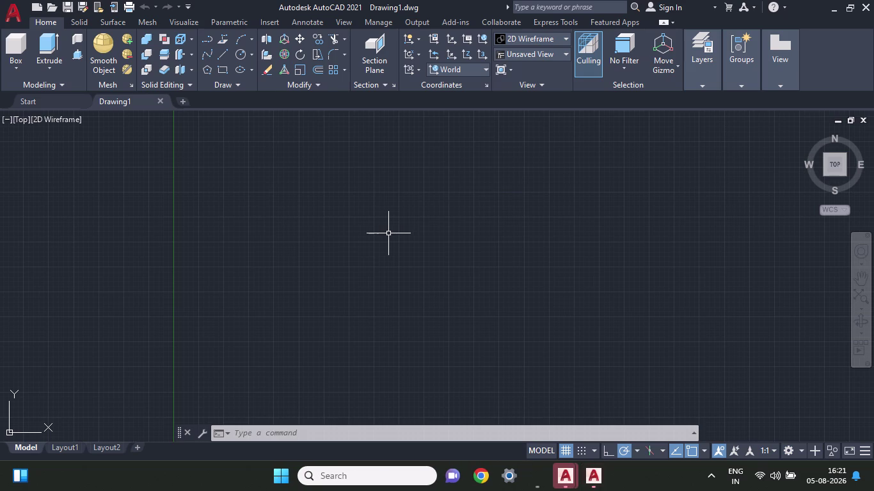
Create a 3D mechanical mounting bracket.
Draw a rectangle with length 180 and width 85 using the Dimensions option.
click(221, 69)
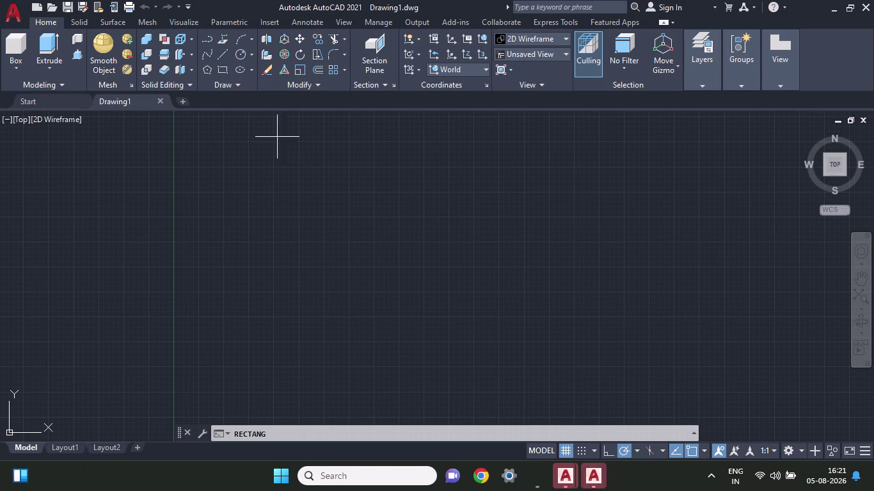
click(370, 204)
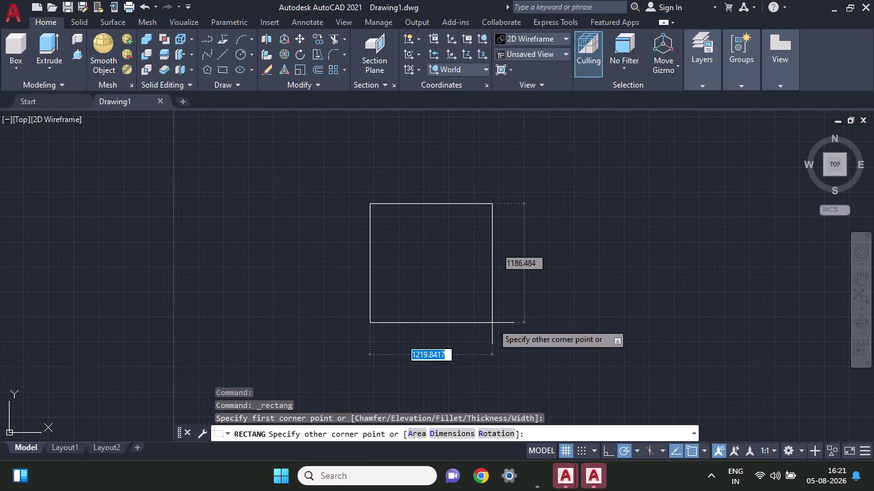
click(452, 439)
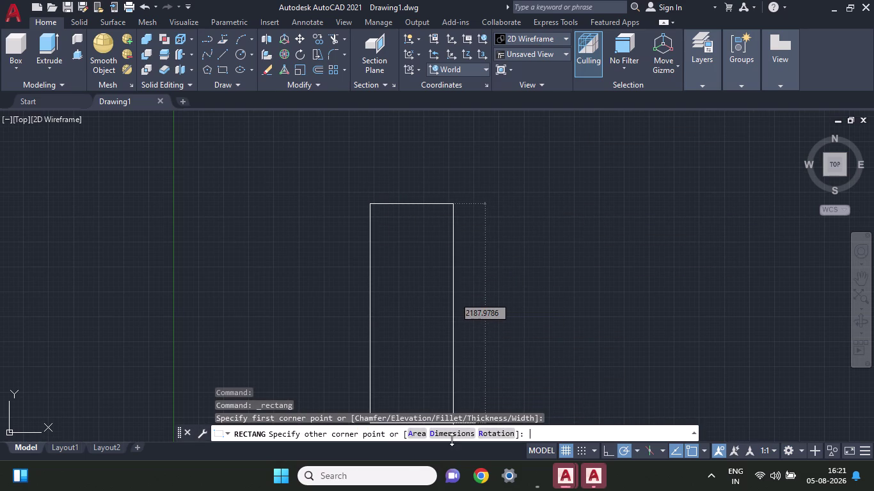
click(452, 436)
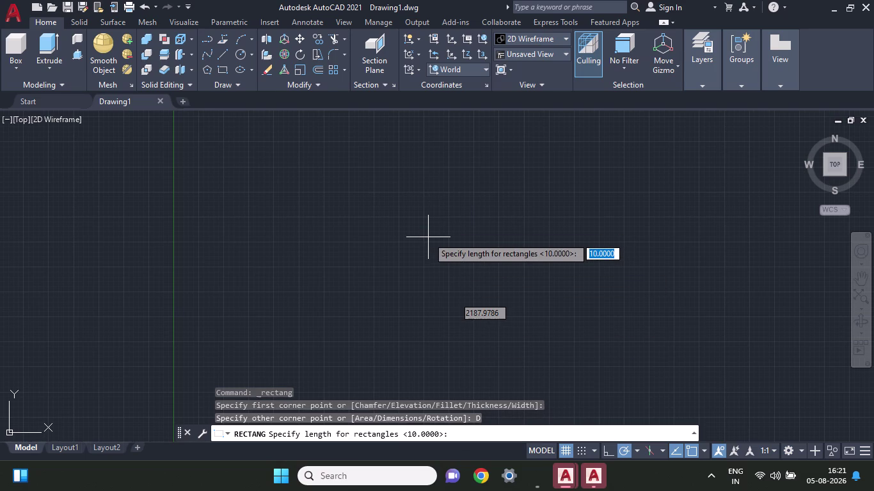
text(1)
text(80)
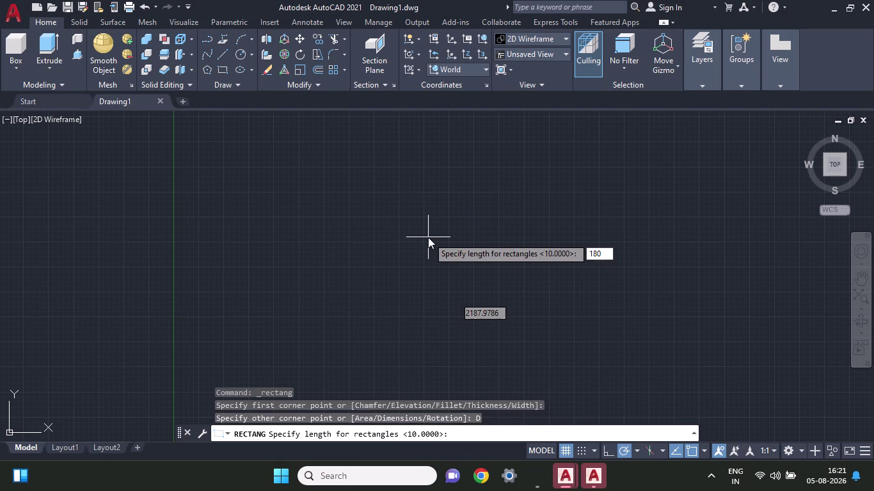
key(Return)
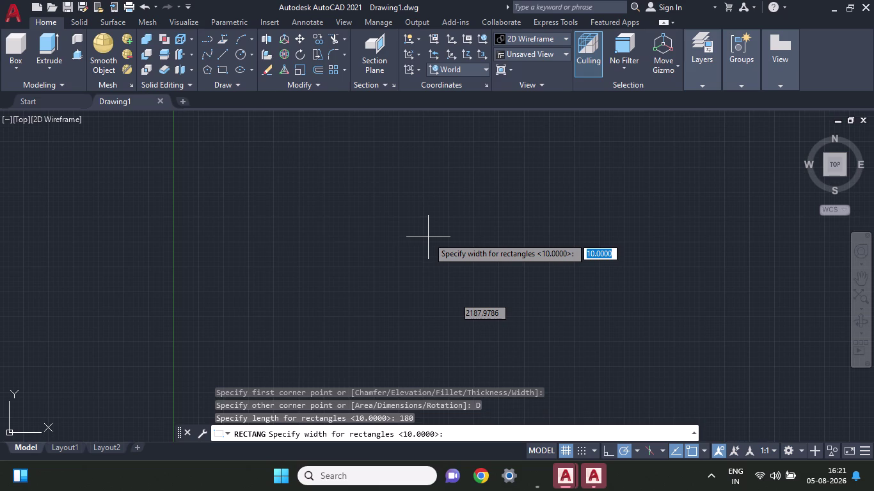
text(85)
key(Return)
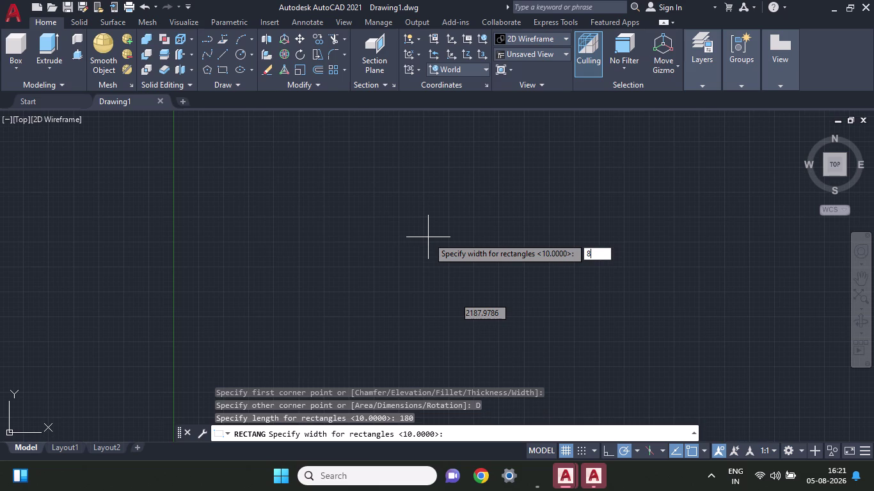
click(309, 304)
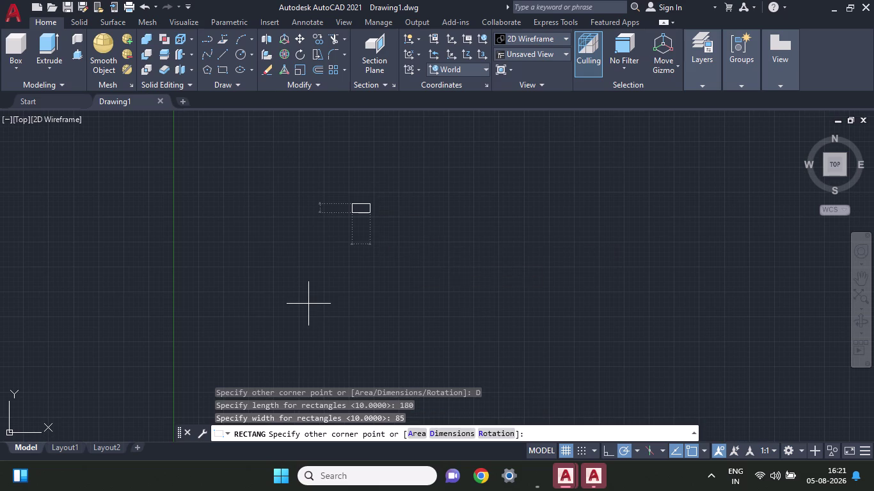
click(449, 229)
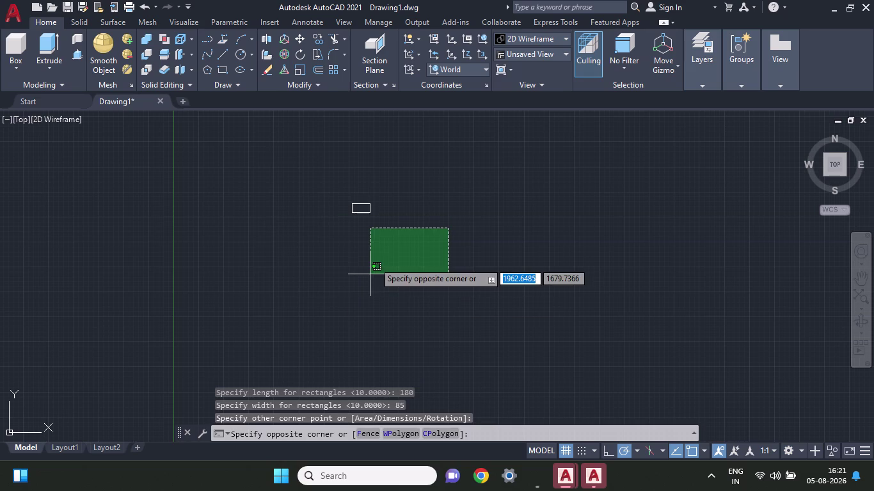
Window-select the 180 by 85 rectangle and erase it.
click(416, 253)
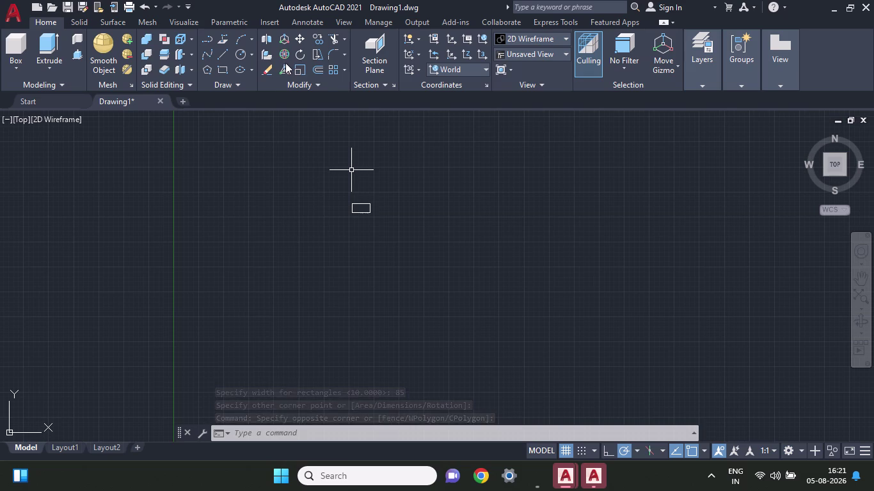
click(790, 446)
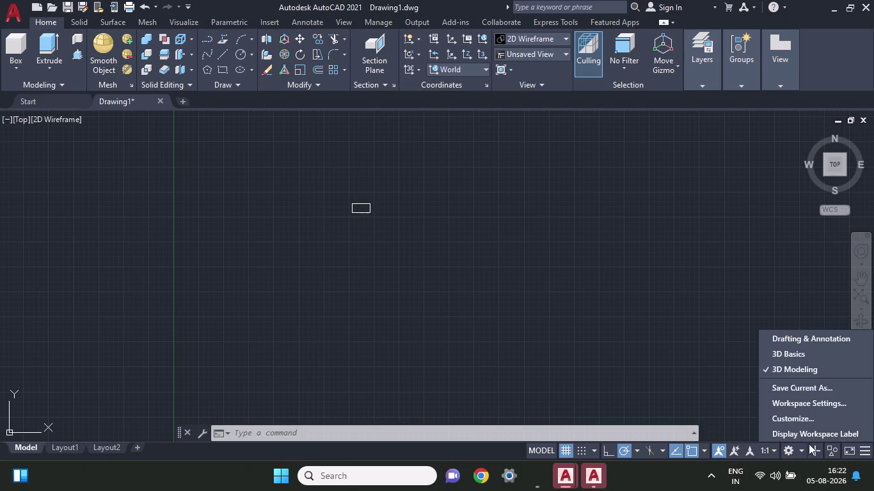
click(381, 165)
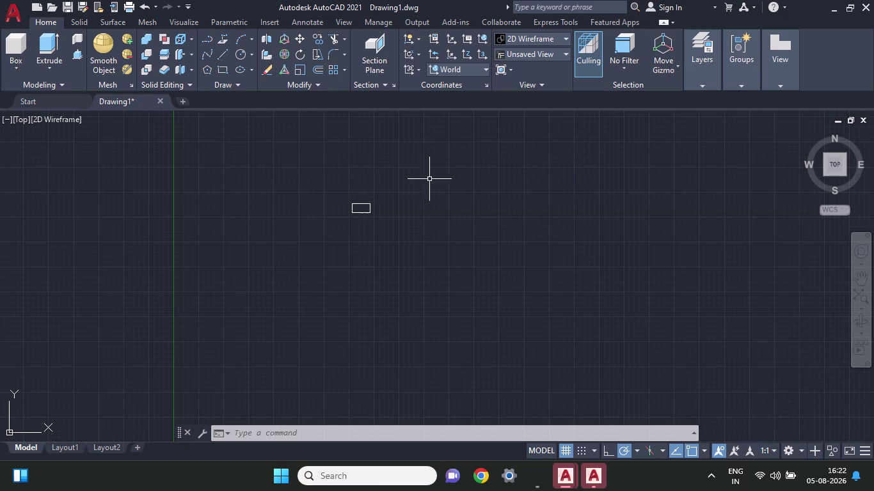
drag(350, 188, 527, 254)
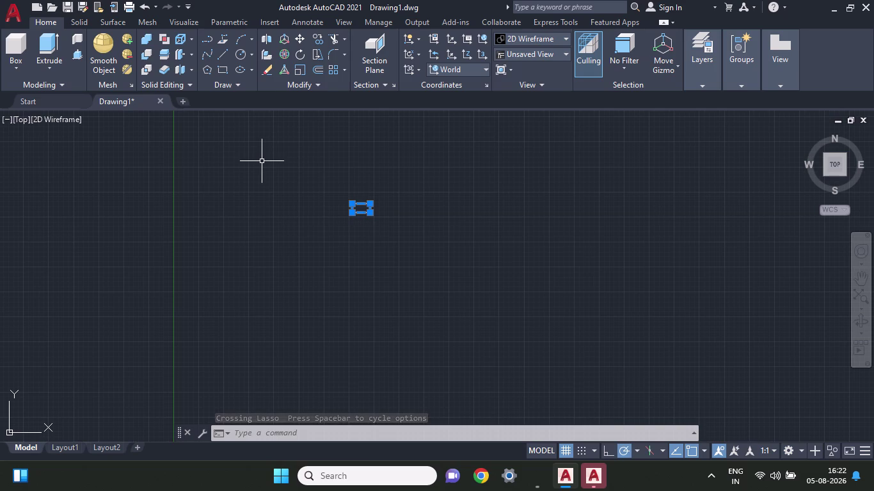
key(Delete)
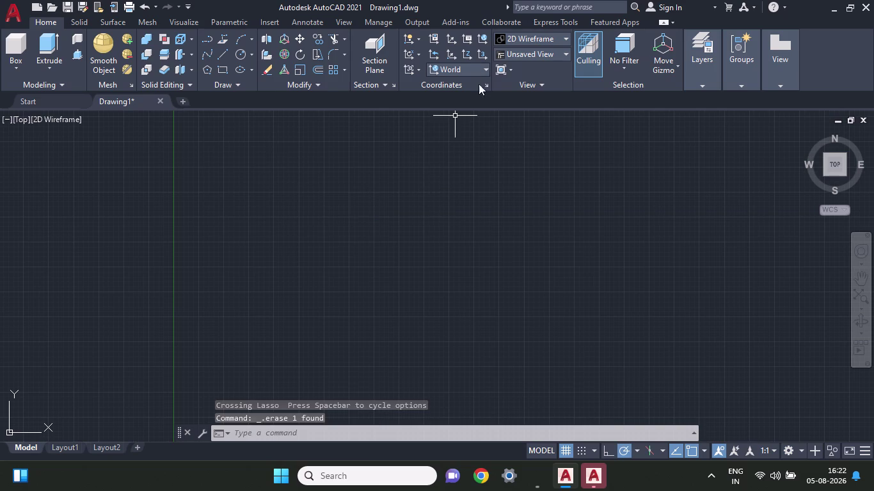
click(537, 53)
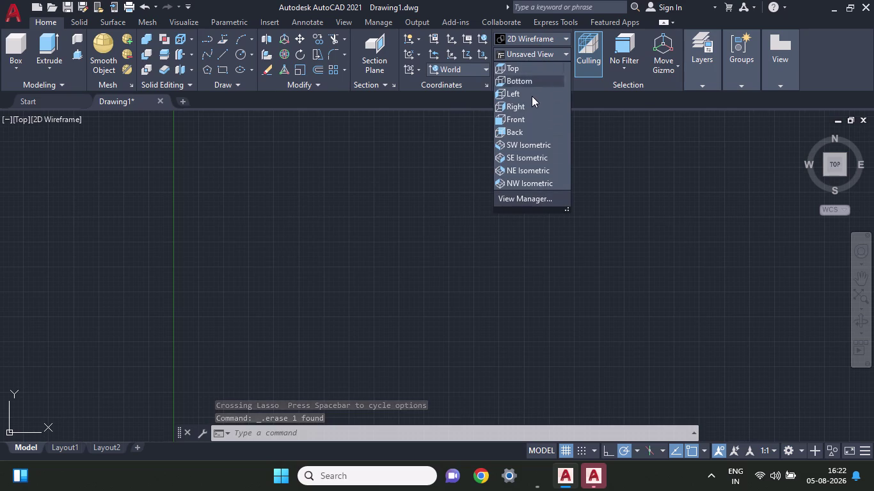
Set the Top view, then draw a rectangle with length 85 and width 180.
click(525, 72)
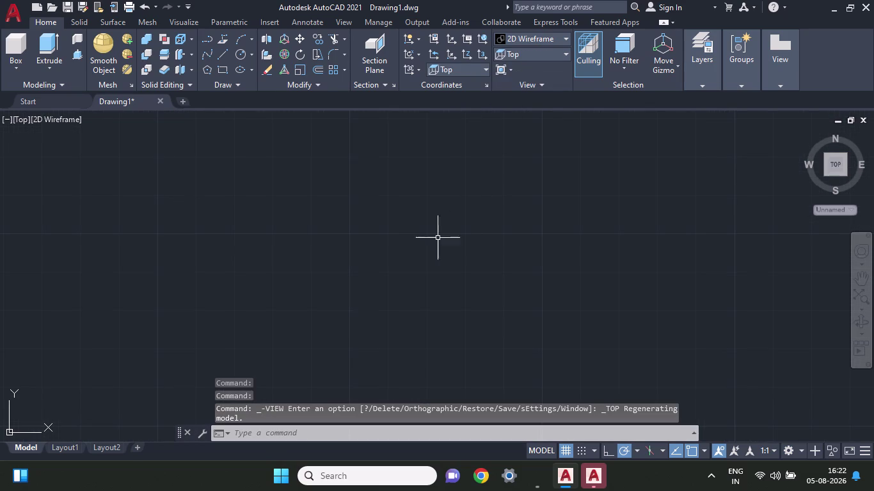
click(219, 69)
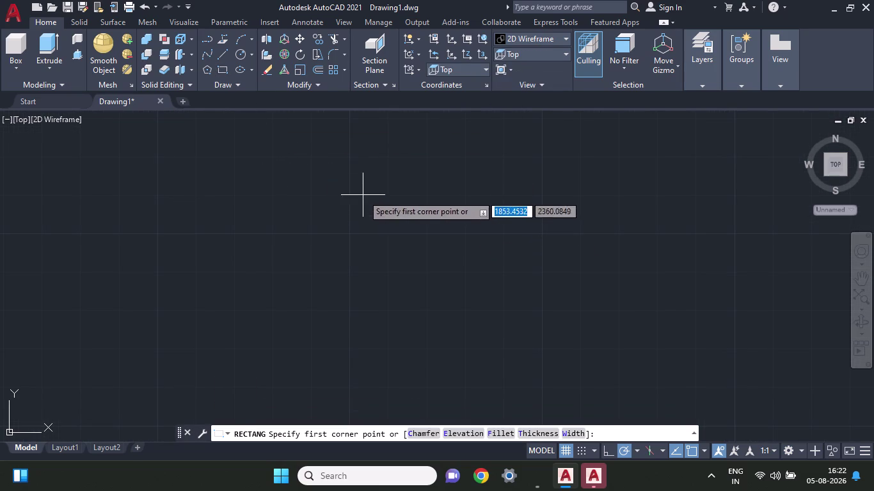
click(365, 192)
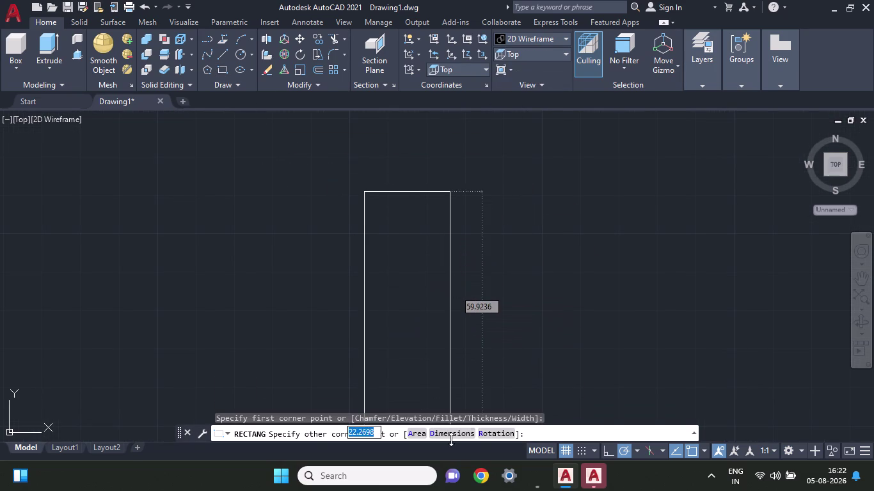
click(451, 436)
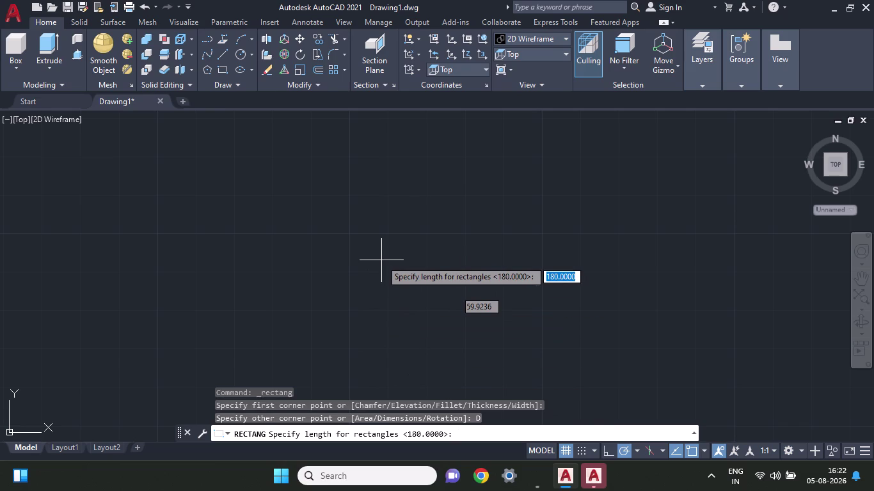
text(85)
key(Return)
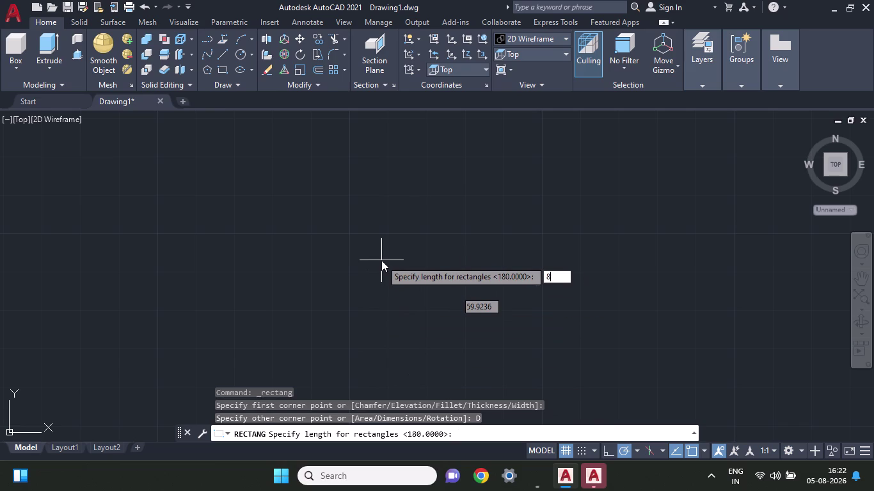
text(18)
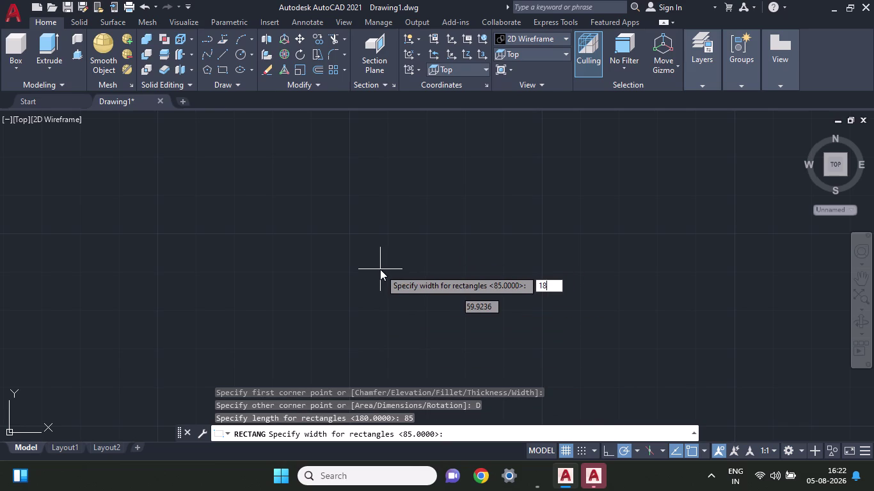
text(0)
key(Return)
click(449, 277)
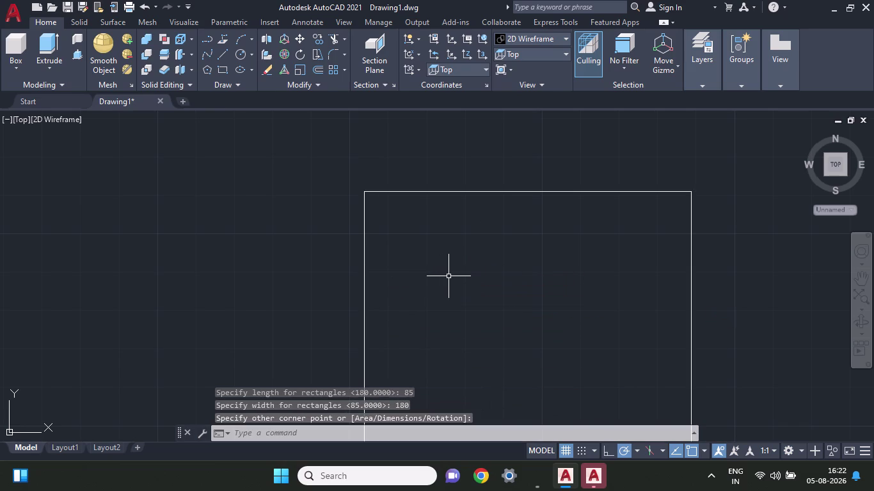
scroll(up, 3)
click(448, 276)
scroll(down, 3)
scroll(down, 3)
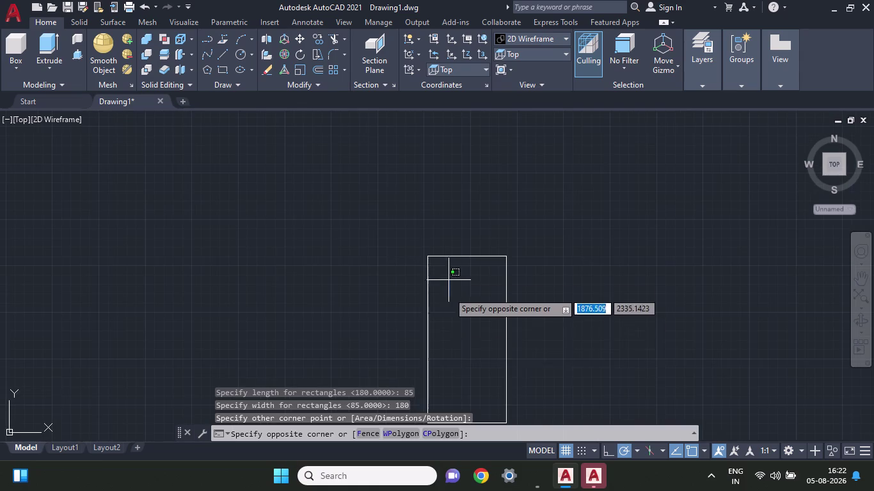
scroll(down, 3)
scroll(up, 3)
scroll(down, 3)
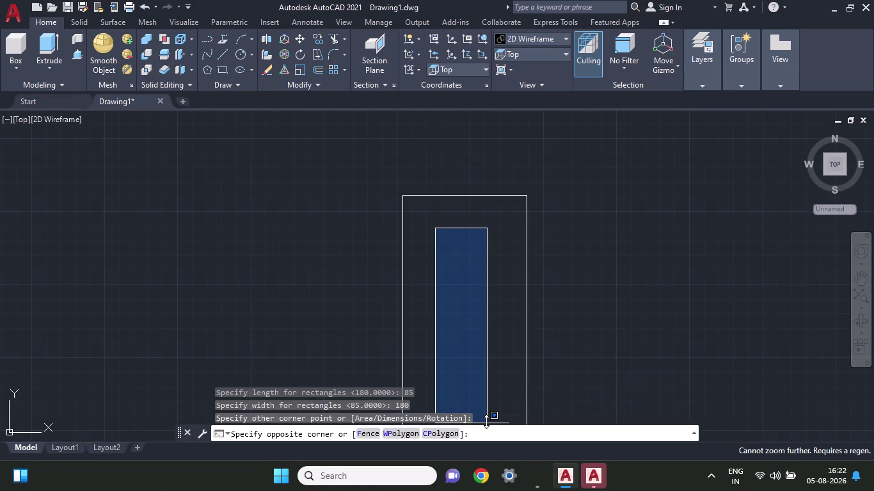
scroll(down, 3)
scroll(up, 3)
scroll(down, 3)
scroll(up, 3)
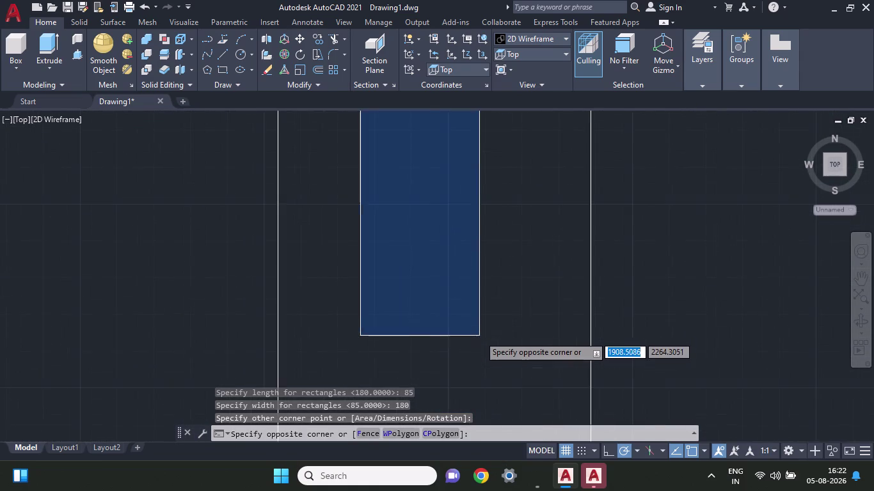
scroll(up, 3)
scroll(down, 3)
scroll(down, 3)
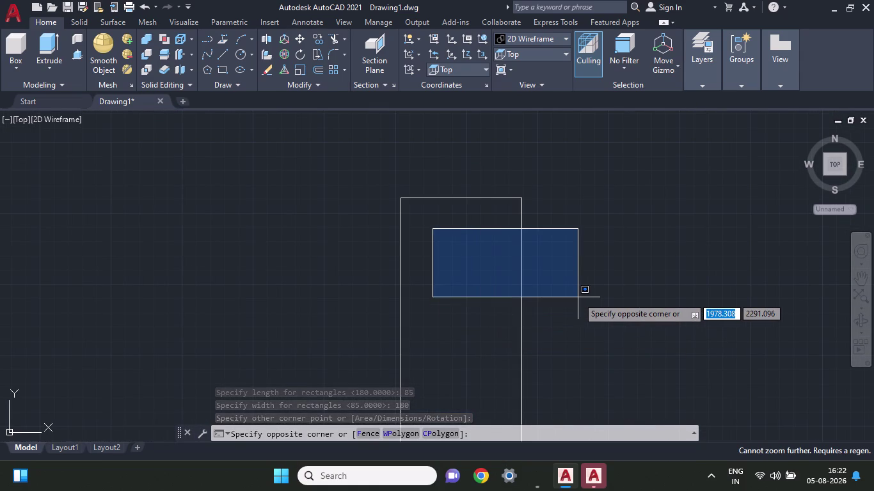
key(Escape)
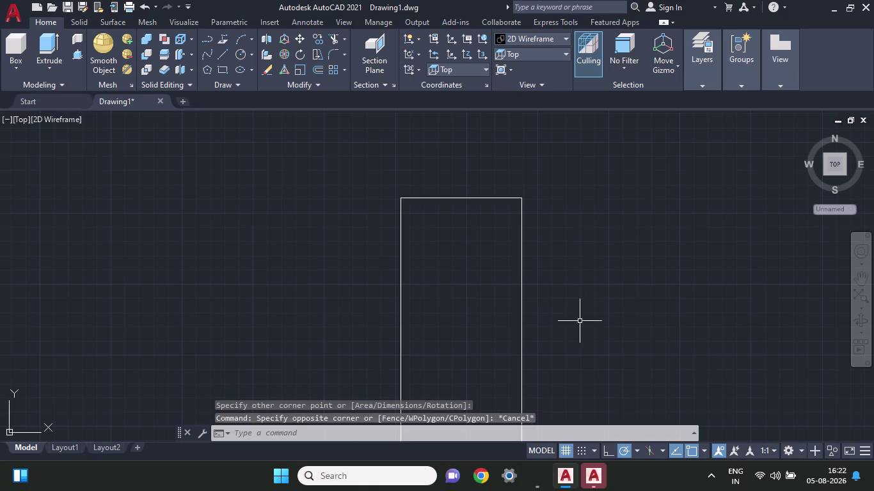
click(579, 321)
scroll(down, 3)
scroll(up, 3)
scroll(down, 3)
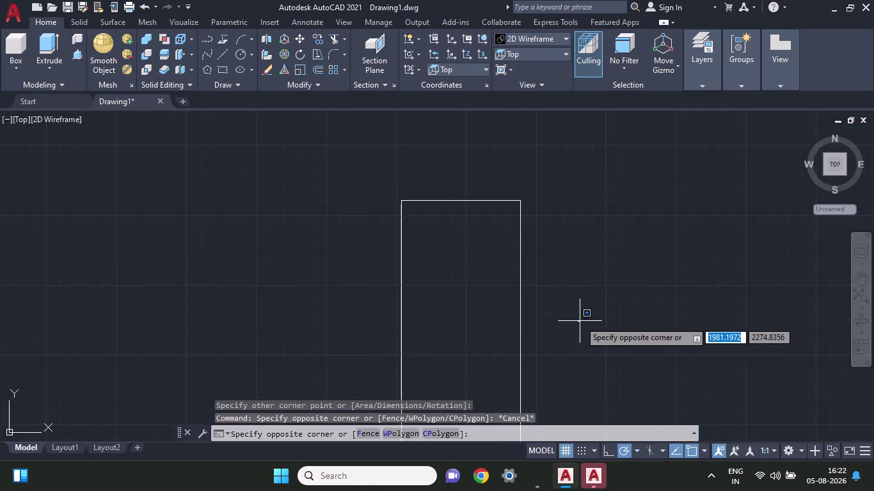
scroll(down, 3)
scroll(down, 3)
middle_drag(560, 357, 576, 289)
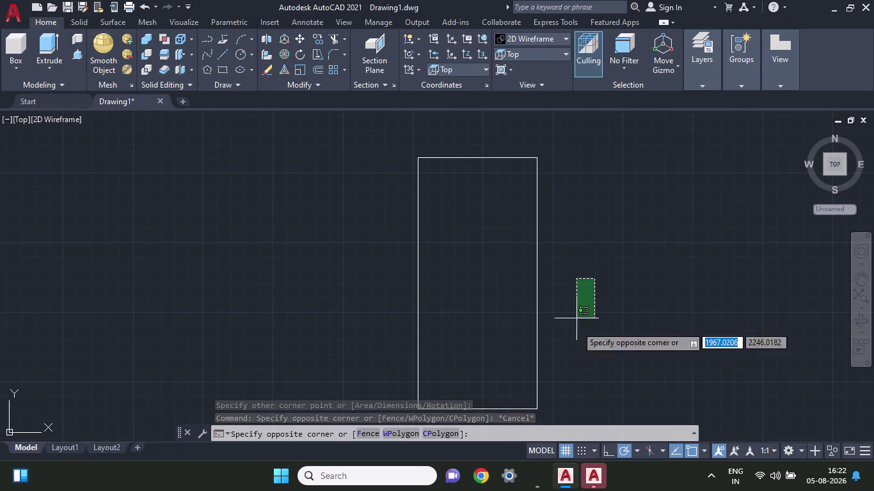
scroll(down, 3)
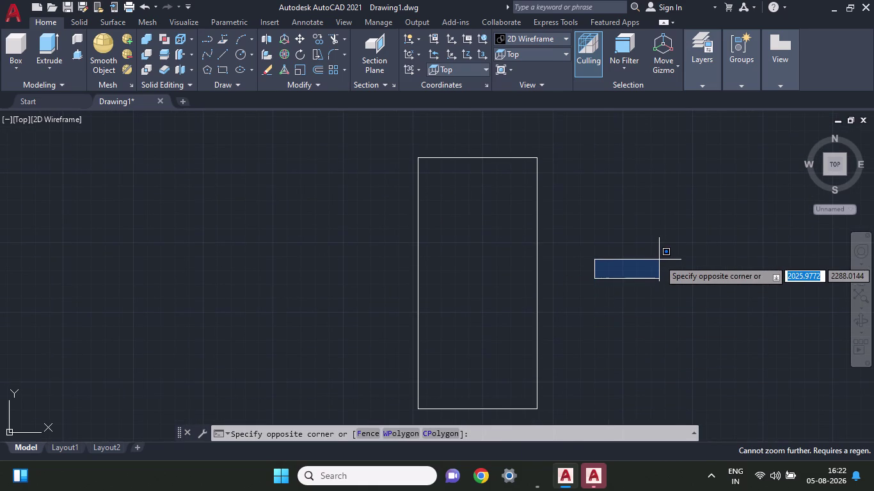
key(Escape)
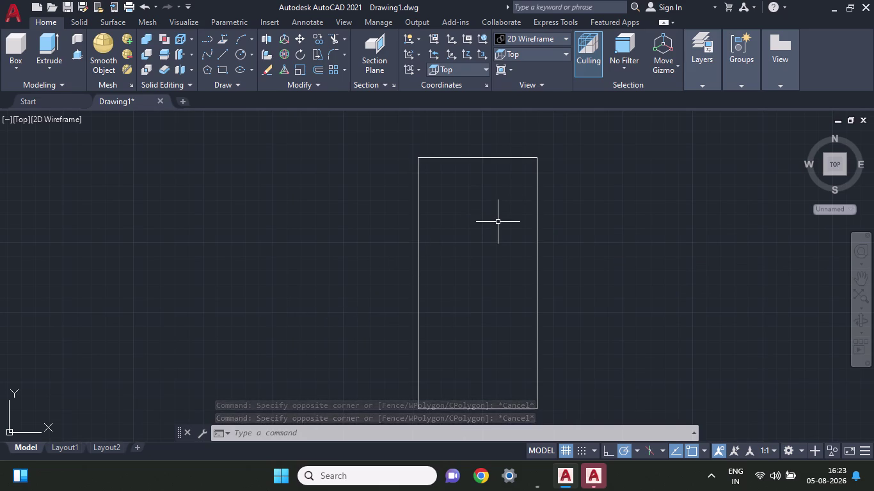
click(223, 52)
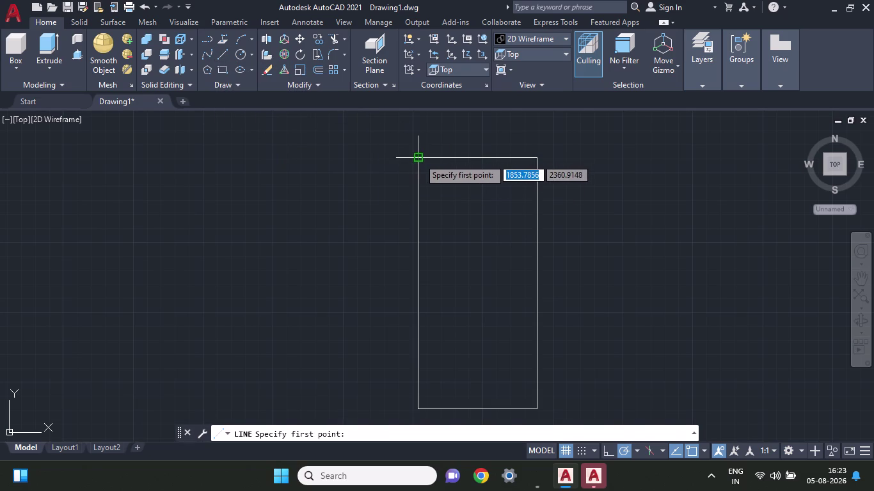
key(Escape)
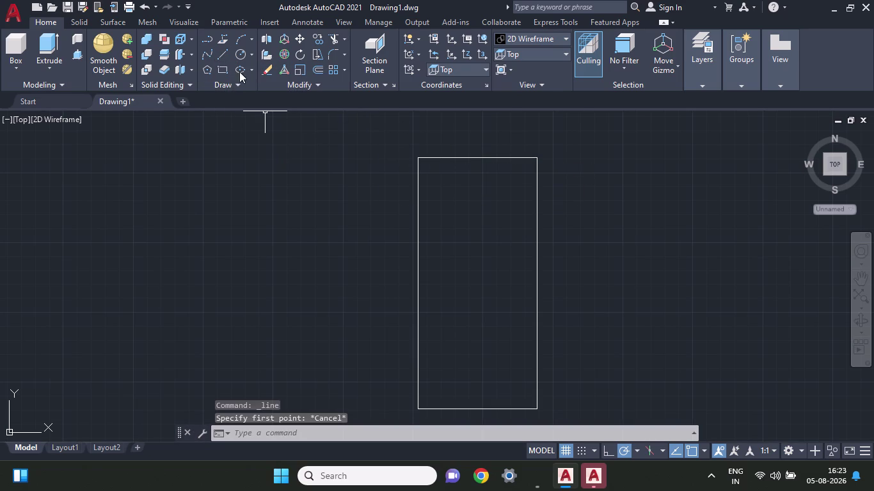
click(238, 52)
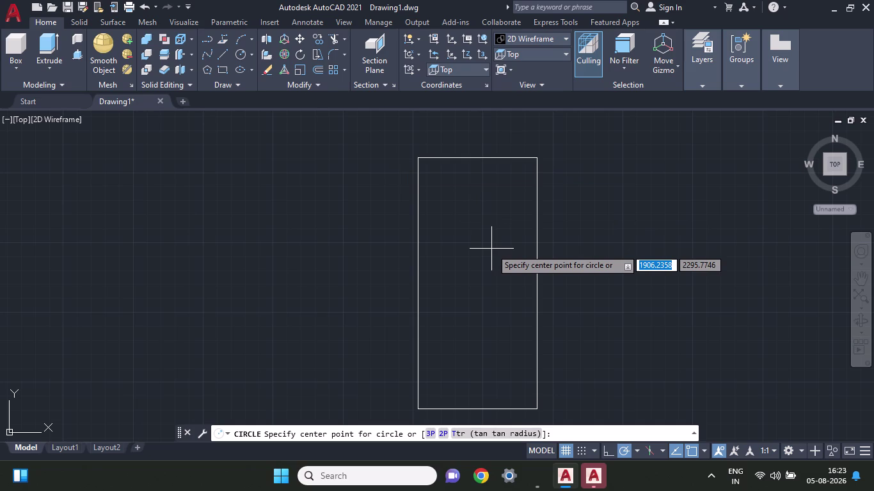
key(t)
text(k)
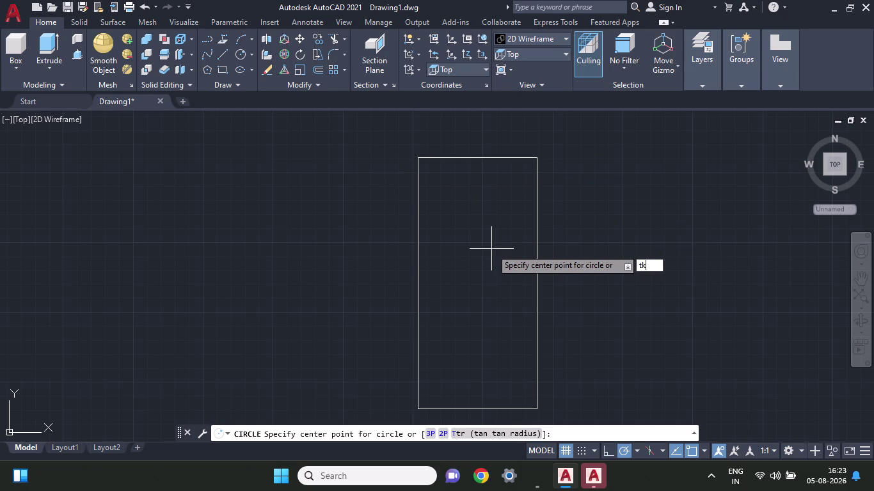
key(space)
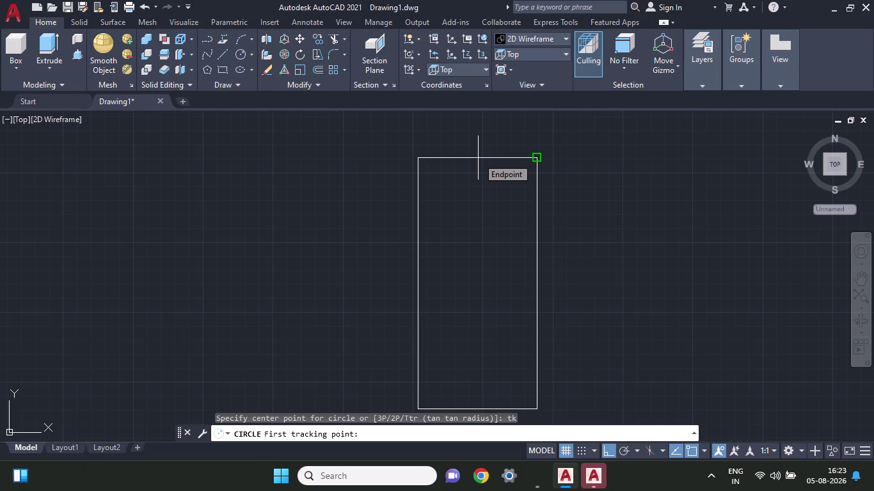
click(636, 450)
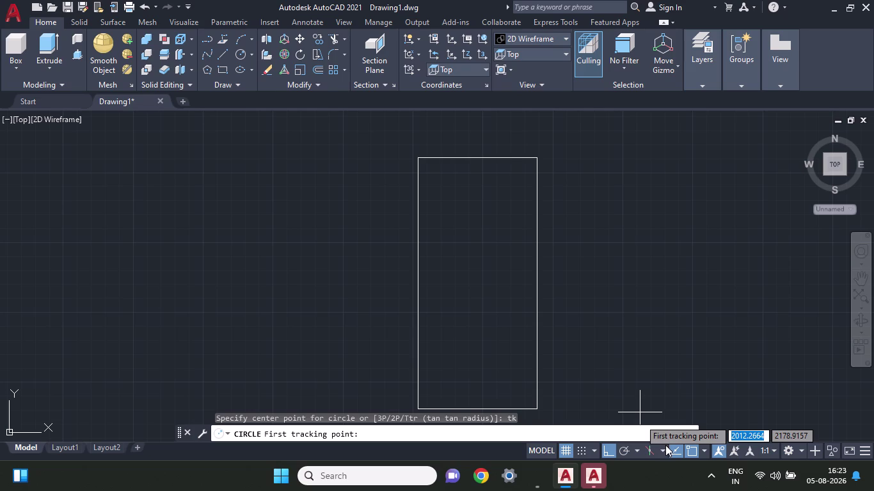
click(623, 453)
click(622, 449)
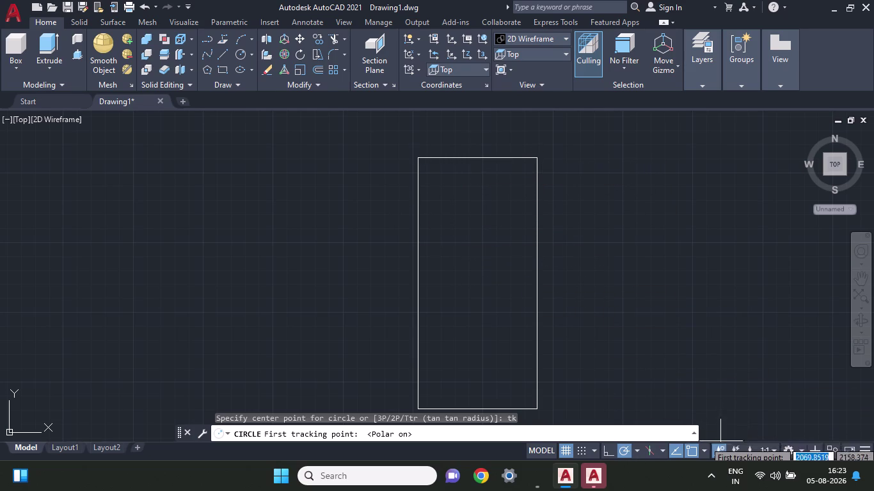
click(647, 455)
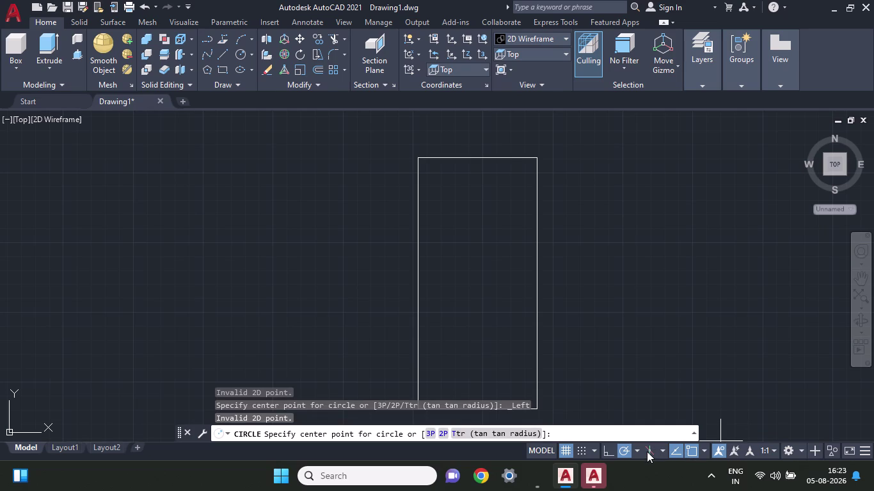
click(646, 451)
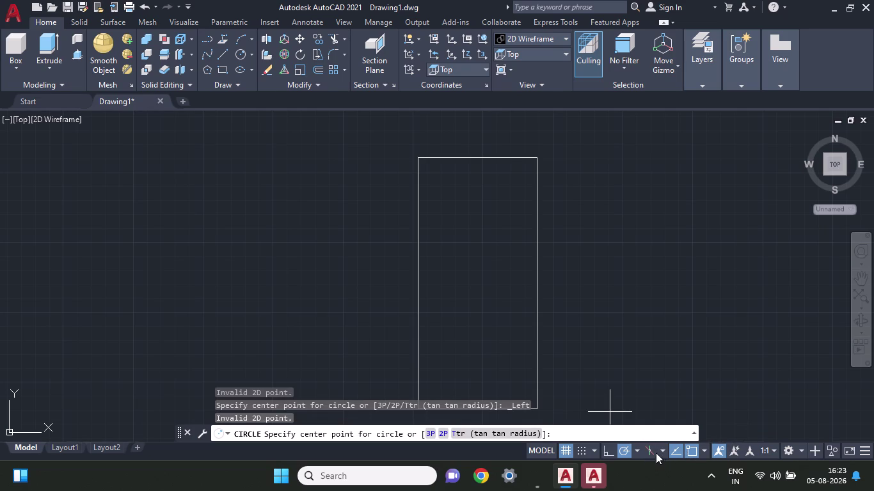
click(648, 450)
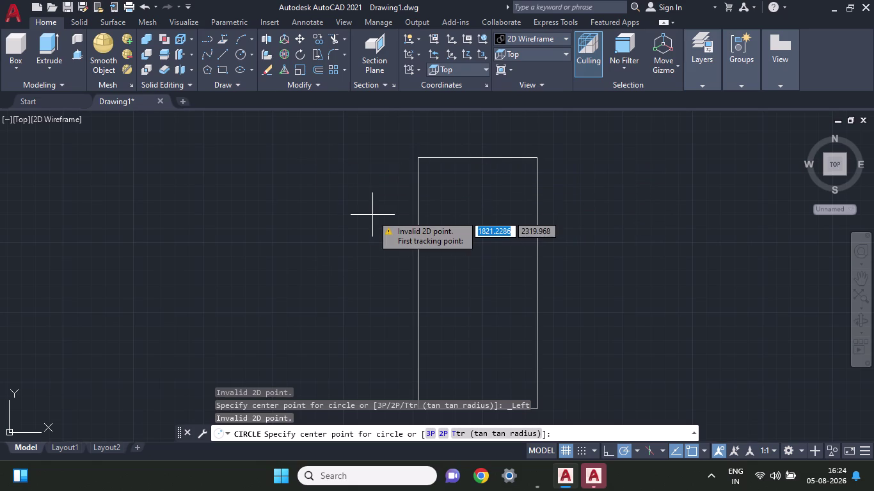
key(Escape)
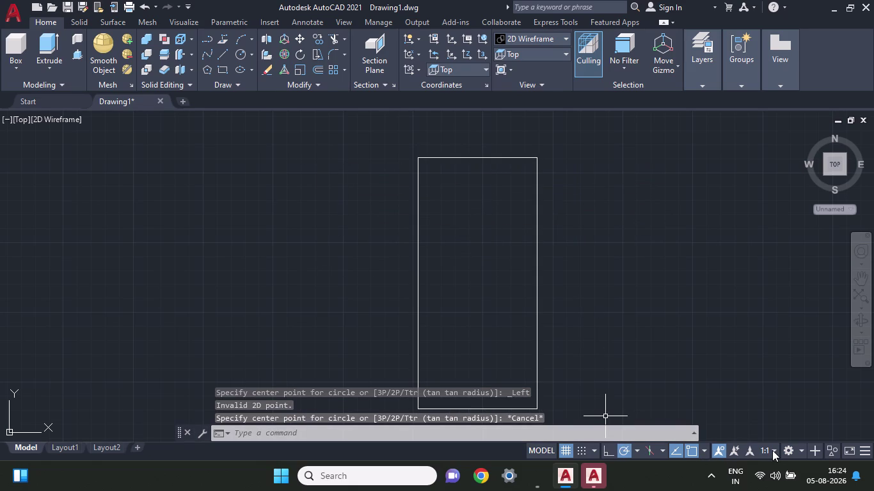
click(702, 448)
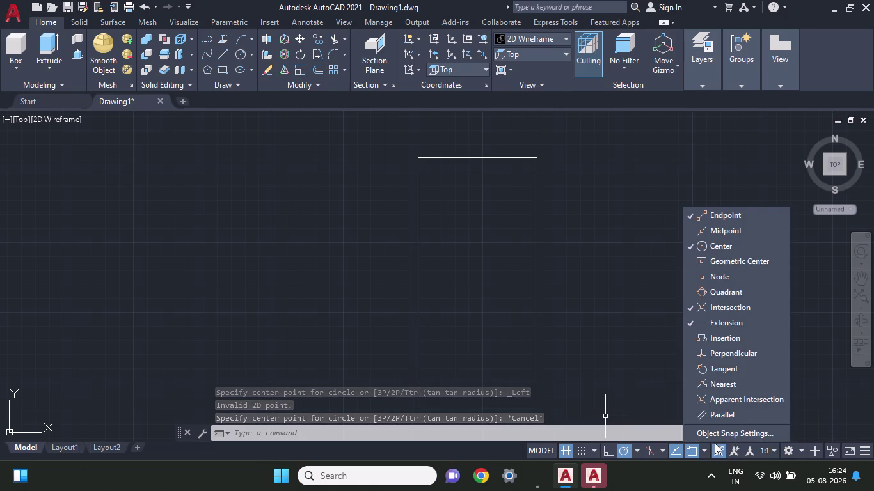
Enable all object snap modes with Select All in Object Snap Settings.
click(729, 433)
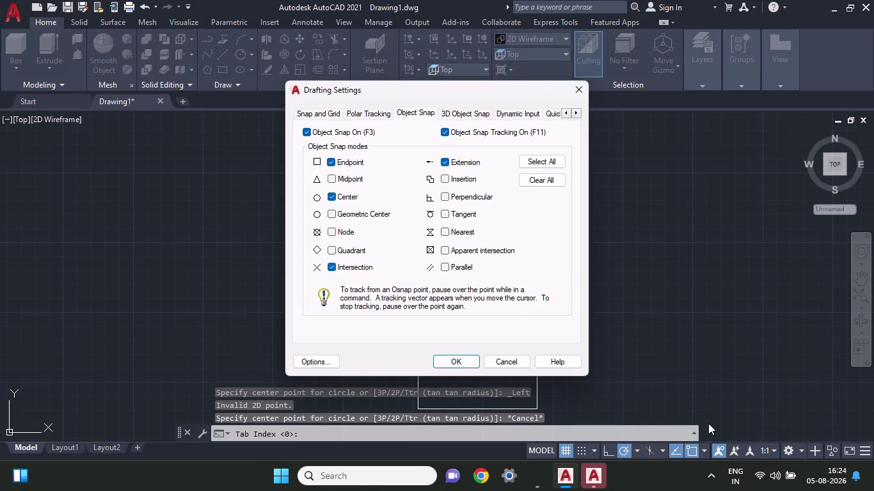
click(551, 163)
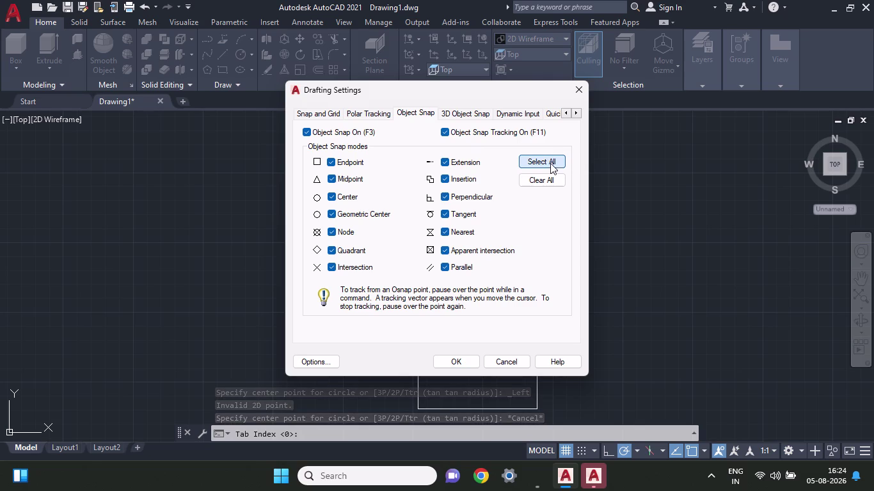
click(453, 356)
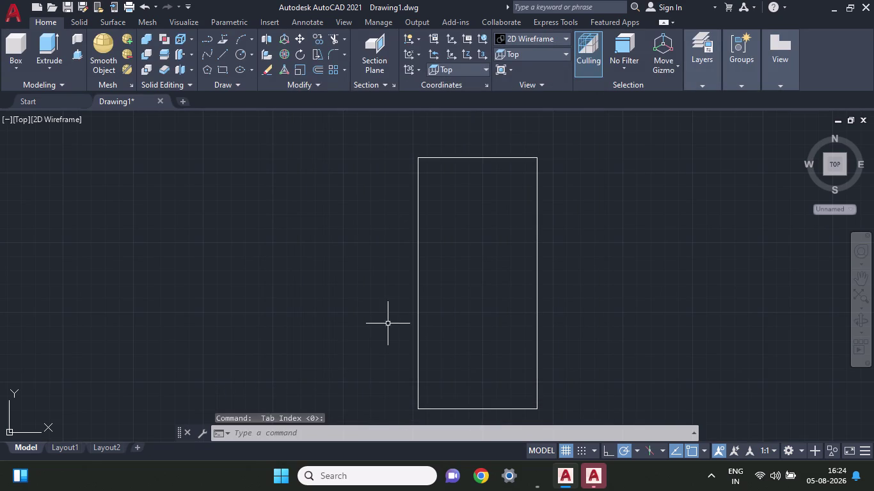
click(221, 50)
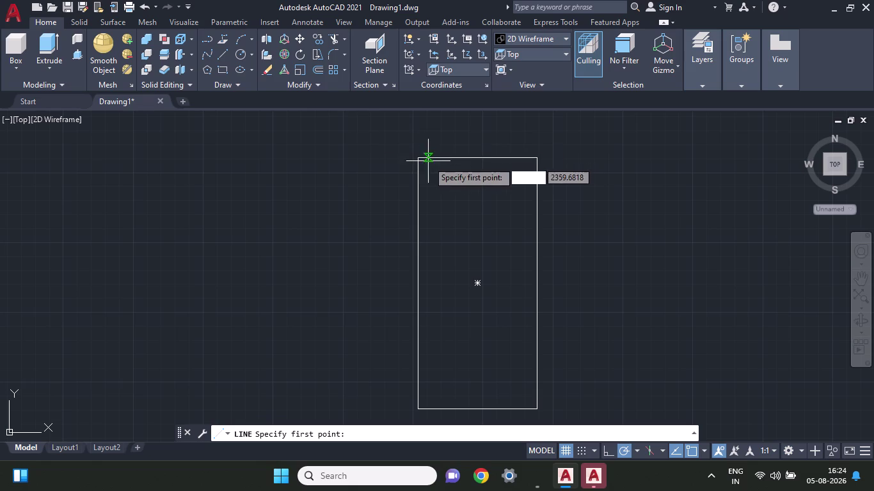
Draw a radius-25 circle, tracking 45 units down from the top-edge midpoint.
key(Escape)
click(242, 56)
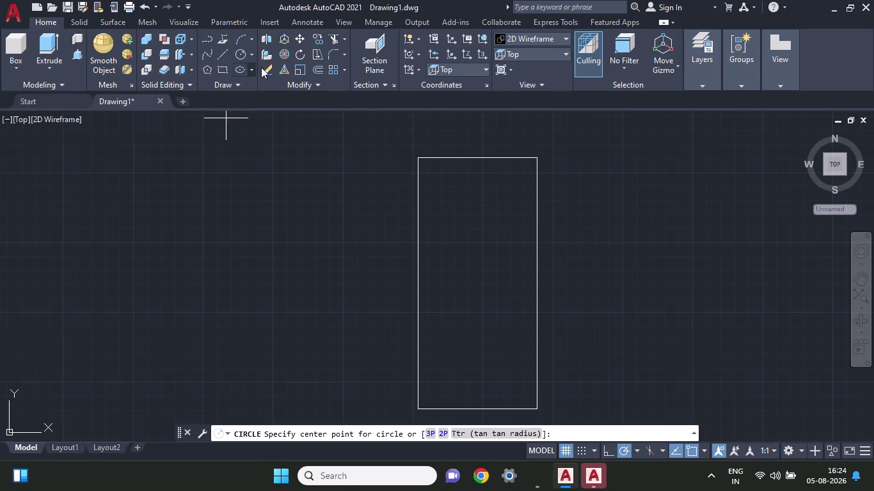
text(t)
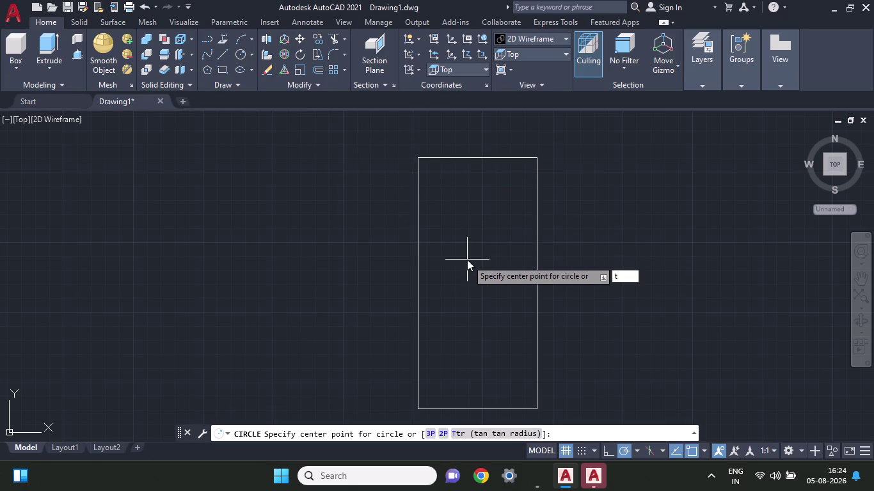
text(k)
key(space)
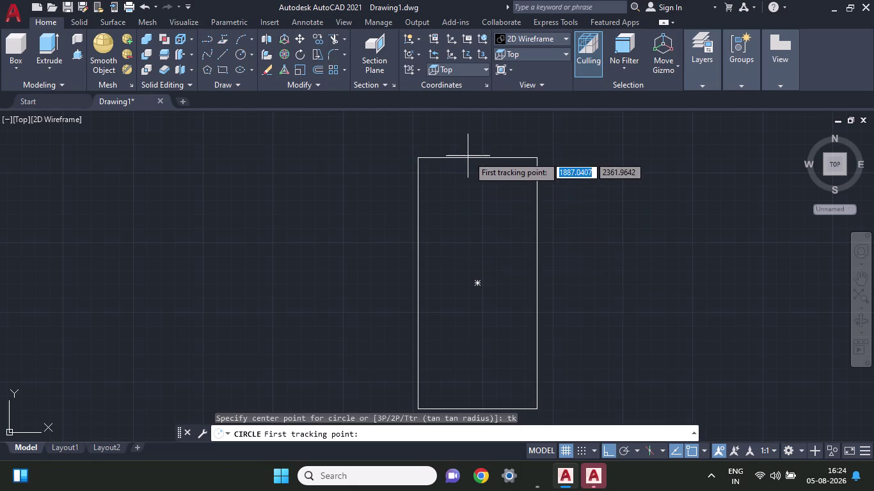
click(481, 159)
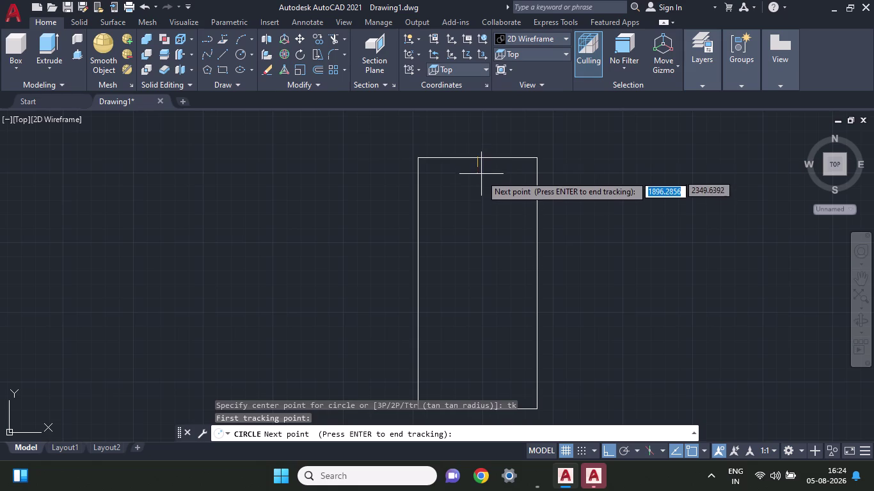
text(45)
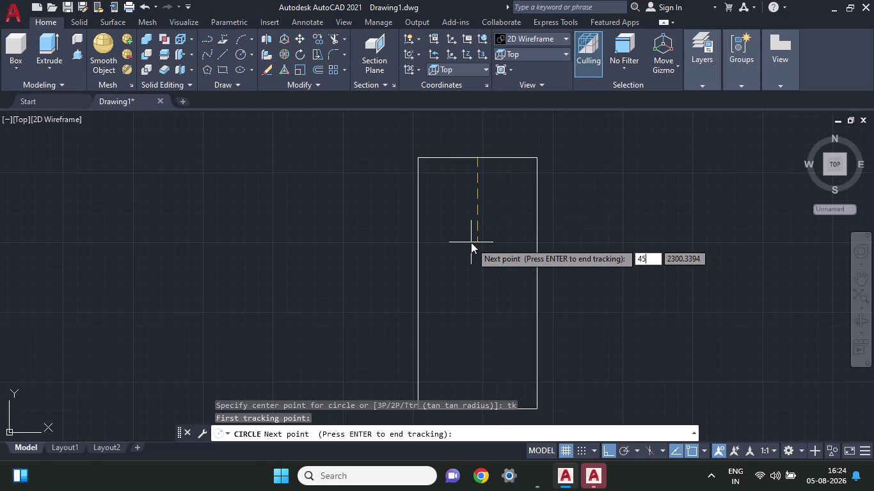
key(space)
key(space)
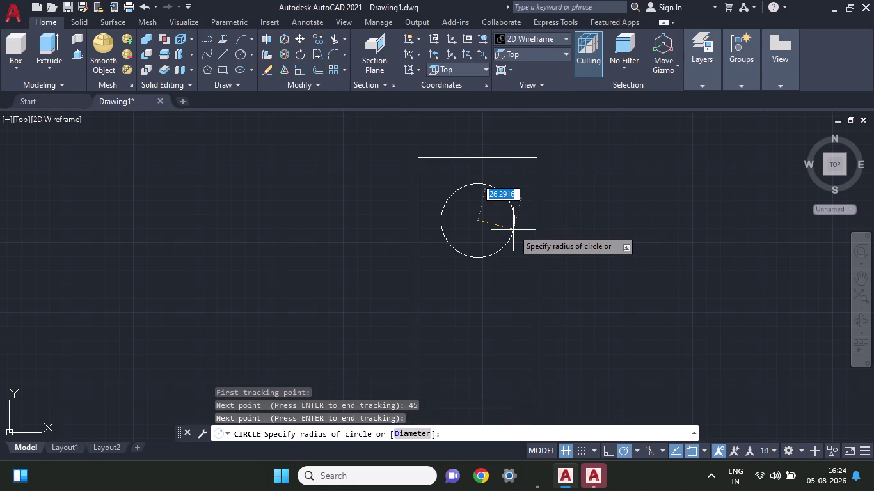
text(25)
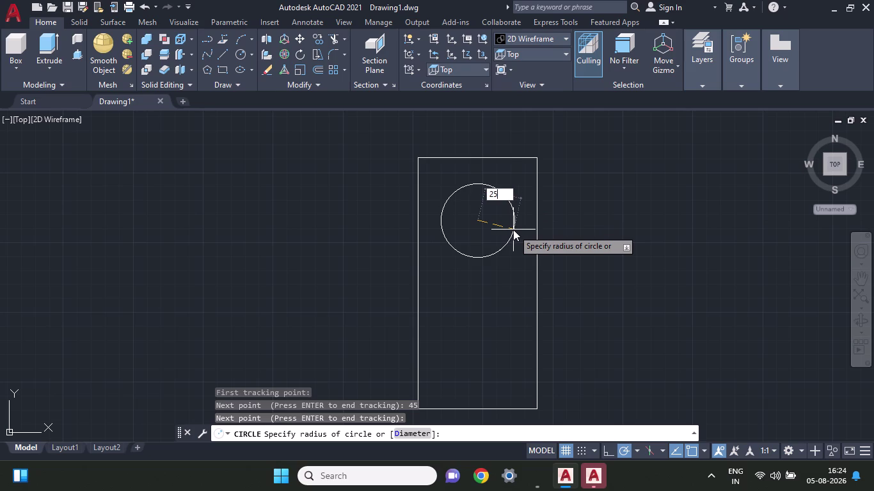
key(Return)
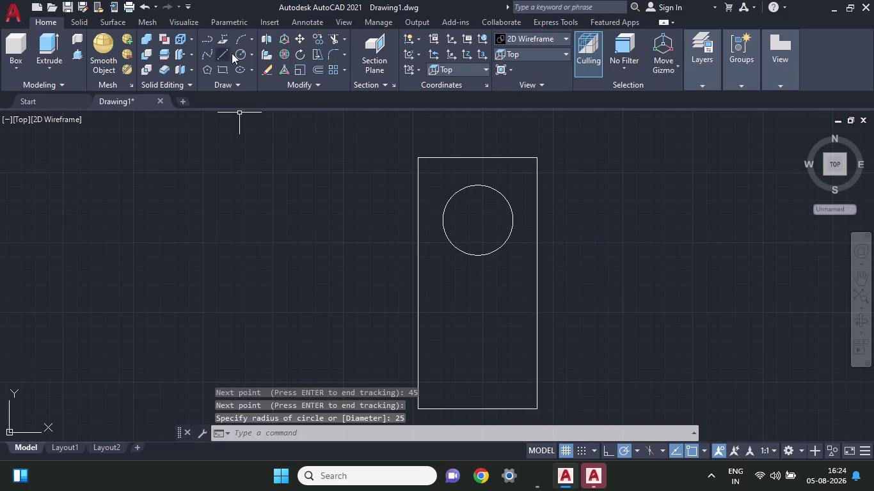
click(244, 52)
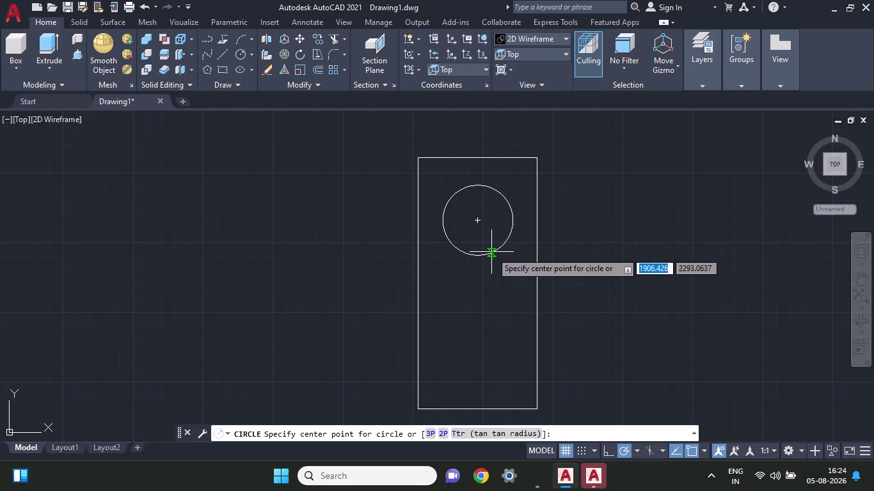
Add a concentric radius-10 circle inside the radius-25 circle.
click(478, 221)
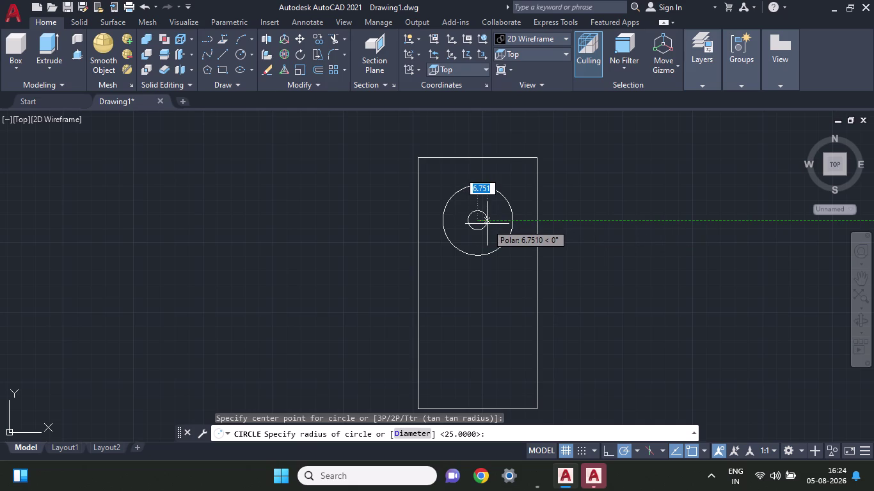
text(10)
key(Return)
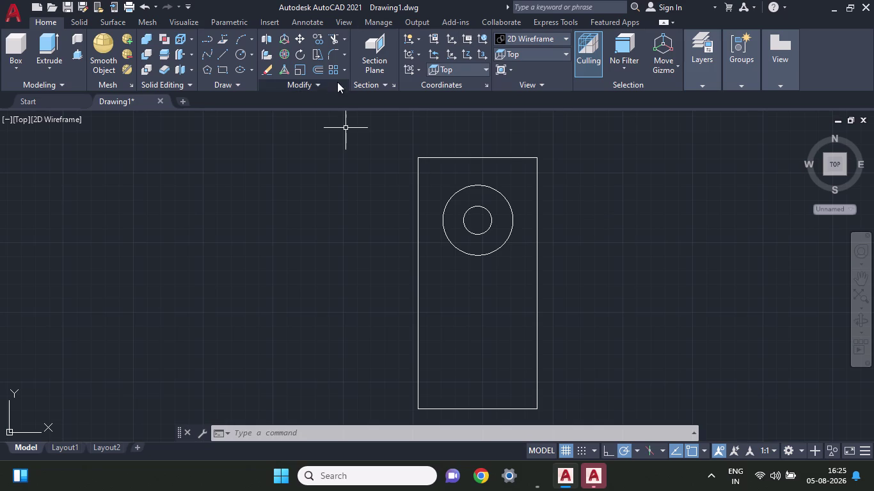
click(78, 52)
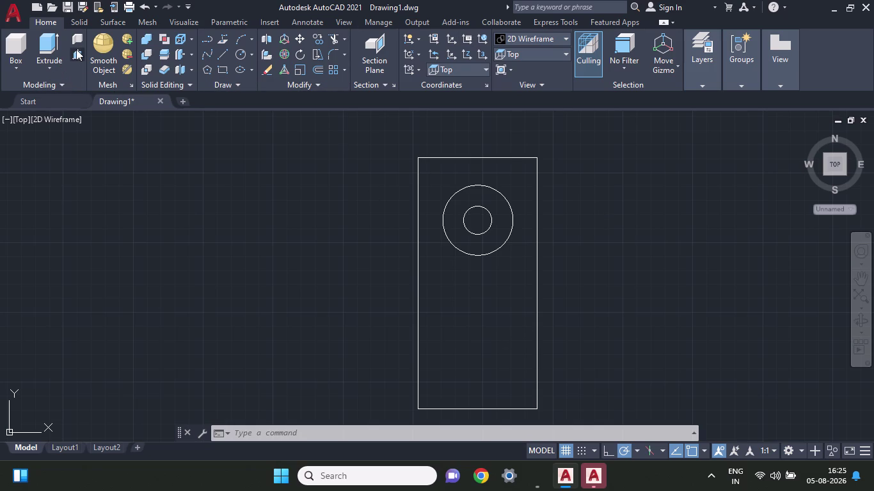
Start Presspull, tilt the view with the ViewCube, and pick the rectangle's area.
click(76, 49)
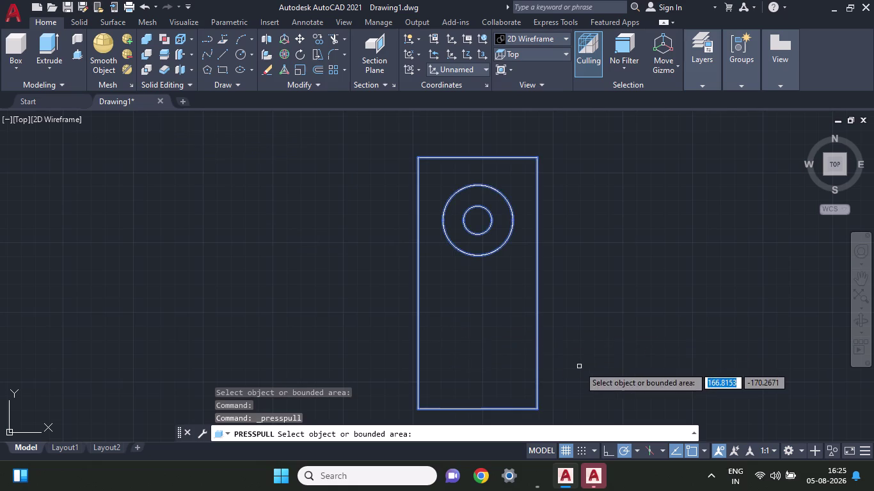
middle_drag(570, 362, 532, 316)
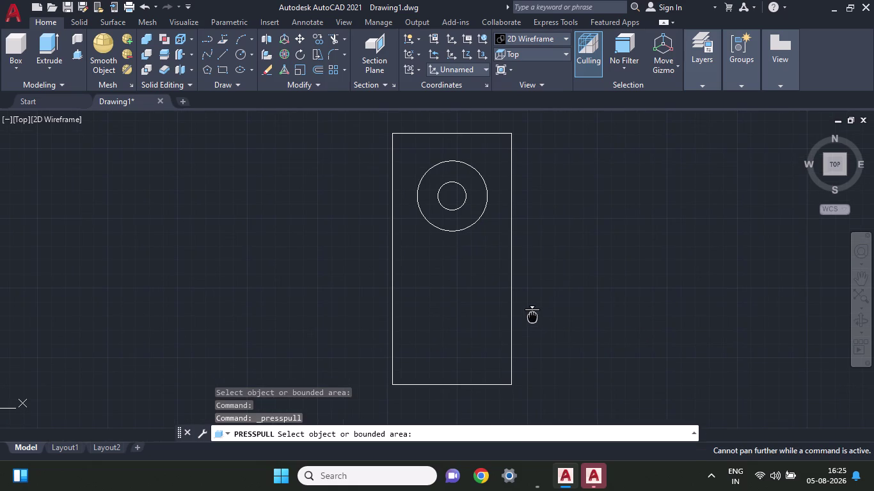
middle_drag(532, 316, 531, 316)
middle_drag(568, 367, 563, 349)
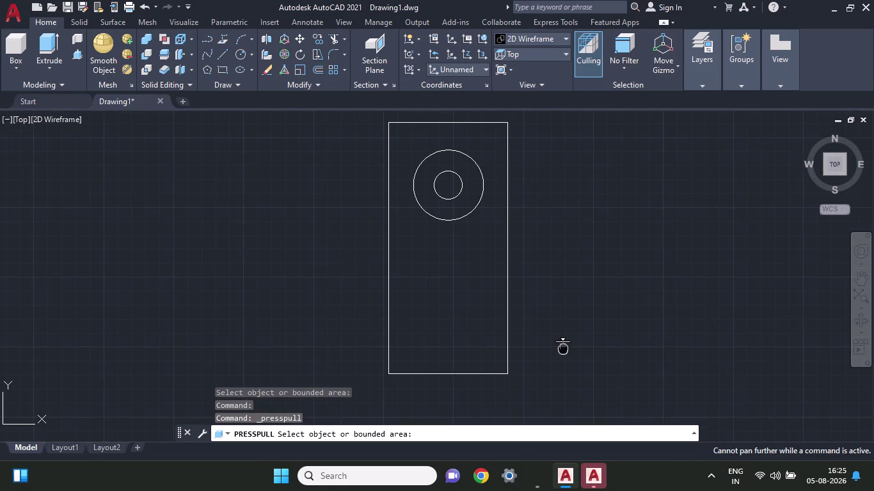
middle_drag(564, 348, 554, 366)
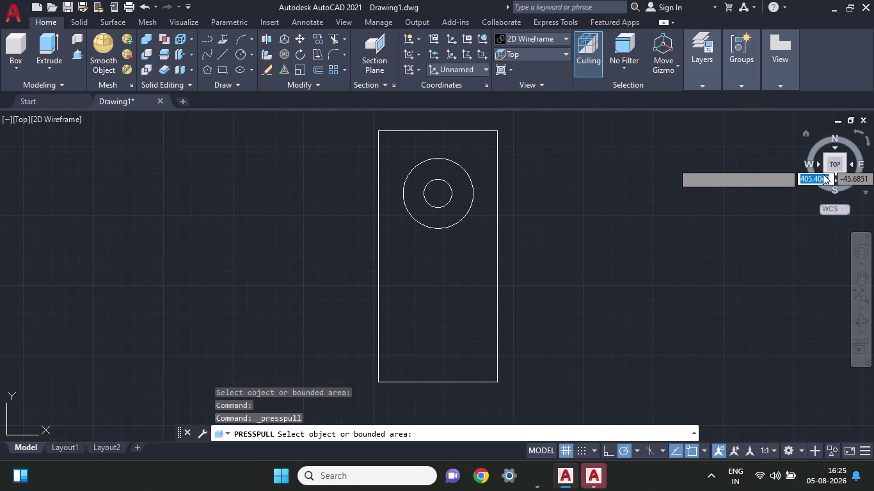
click(824, 171)
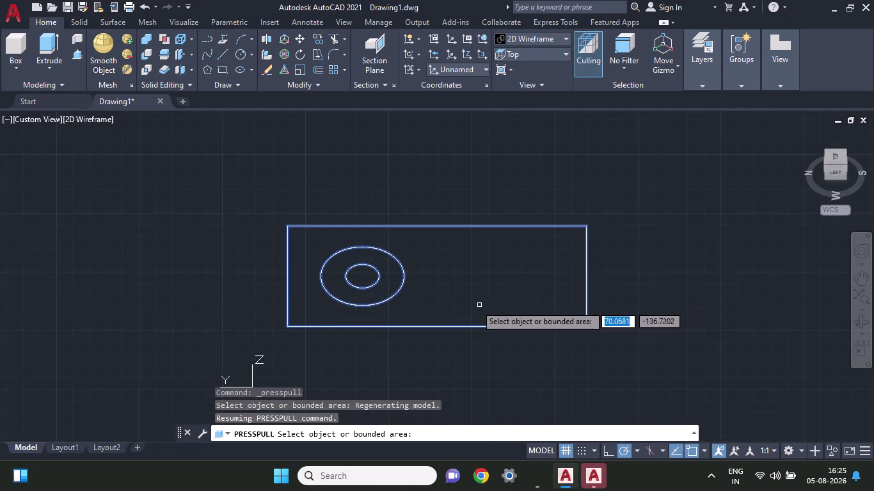
click(311, 328)
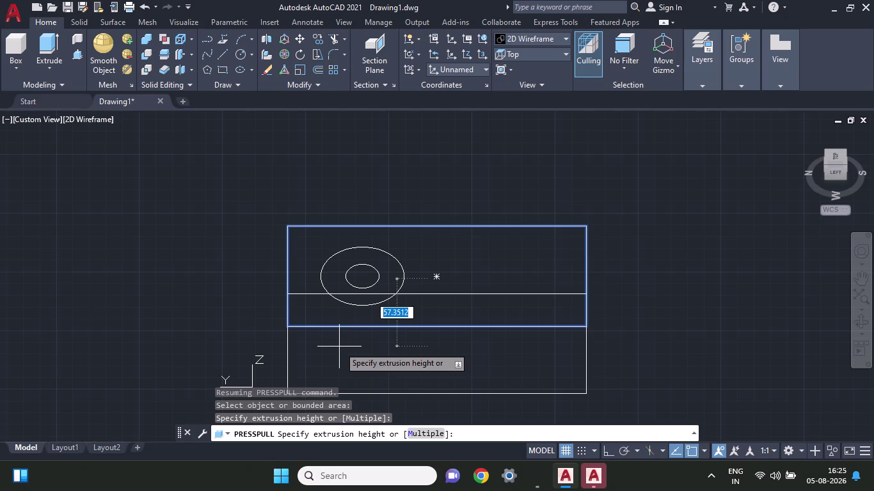
Press-pull the rectangle 25 units into a plate and the ring 10 units.
text(25)
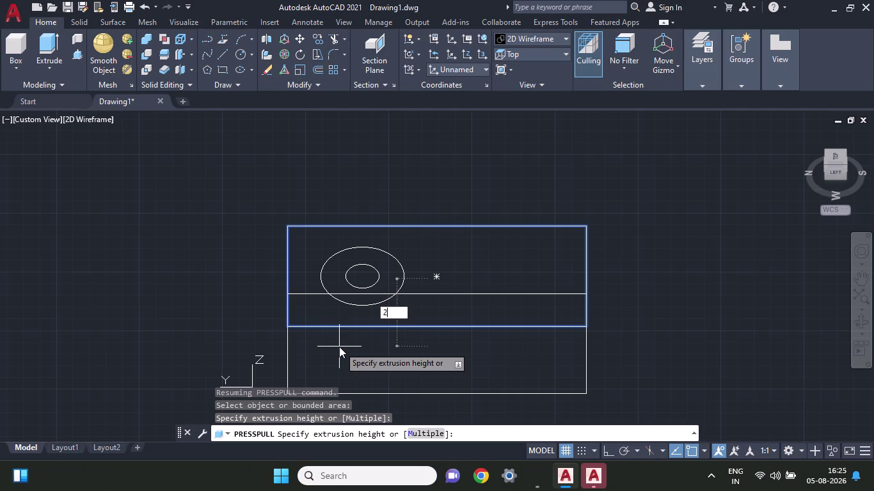
key(Return)
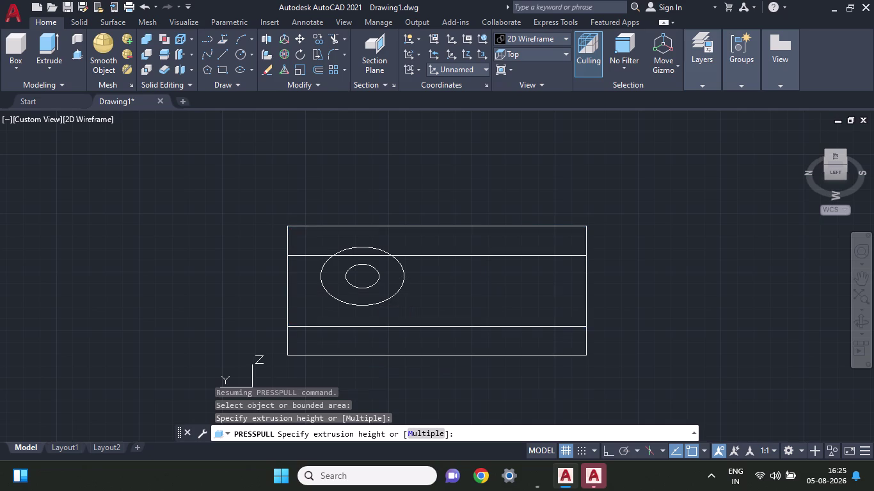
click(371, 304)
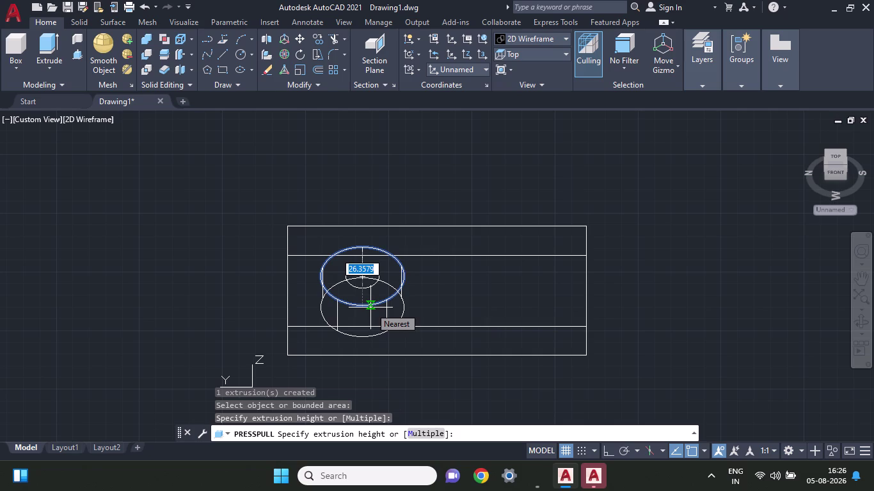
text(10)
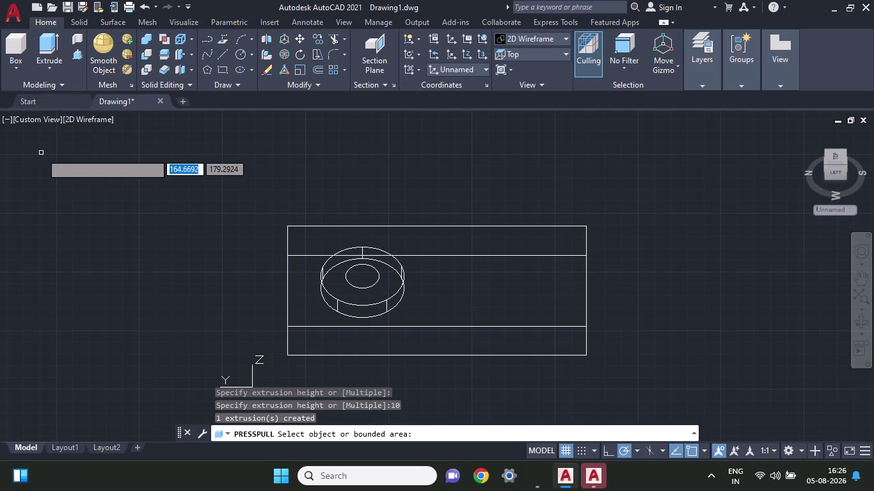
key(Escape)
Change the visual style from 2D Wireframe to Shades of Gray.
click(91, 121)
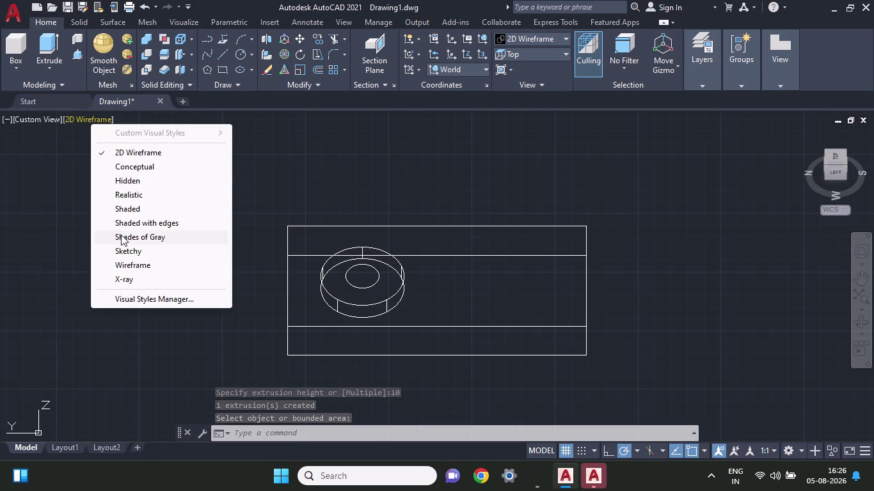
click(121, 235)
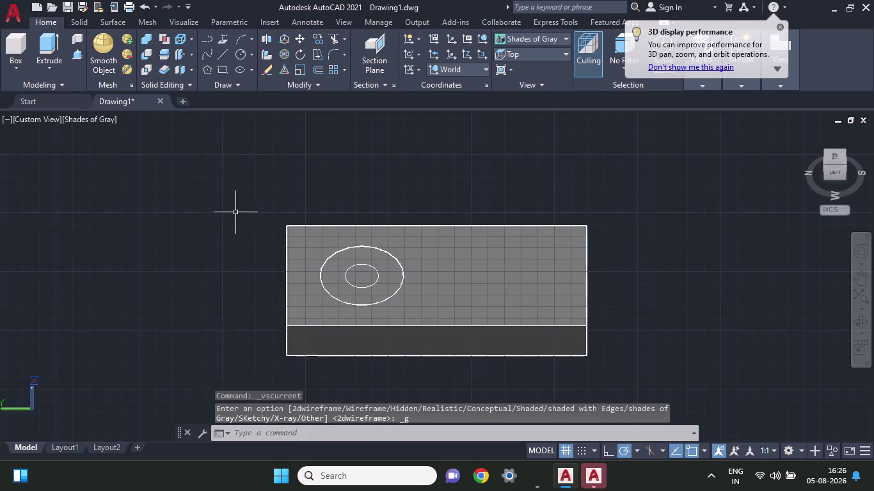
click(75, 53)
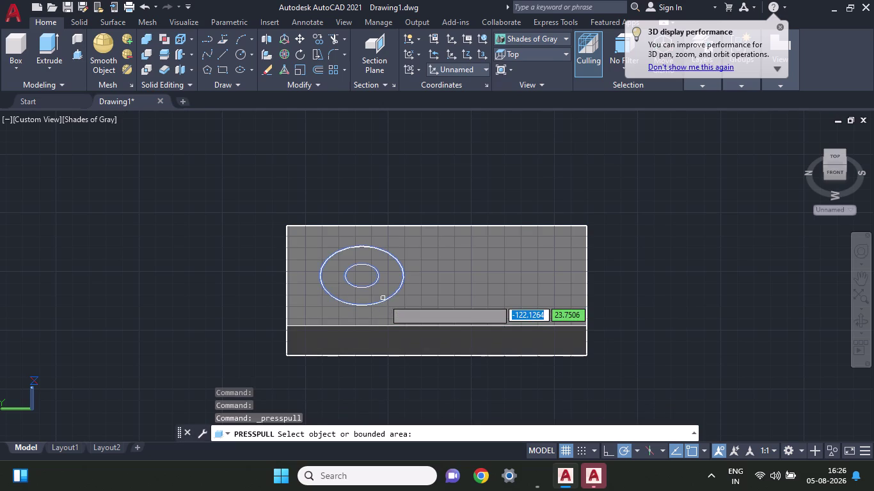
click(383, 302)
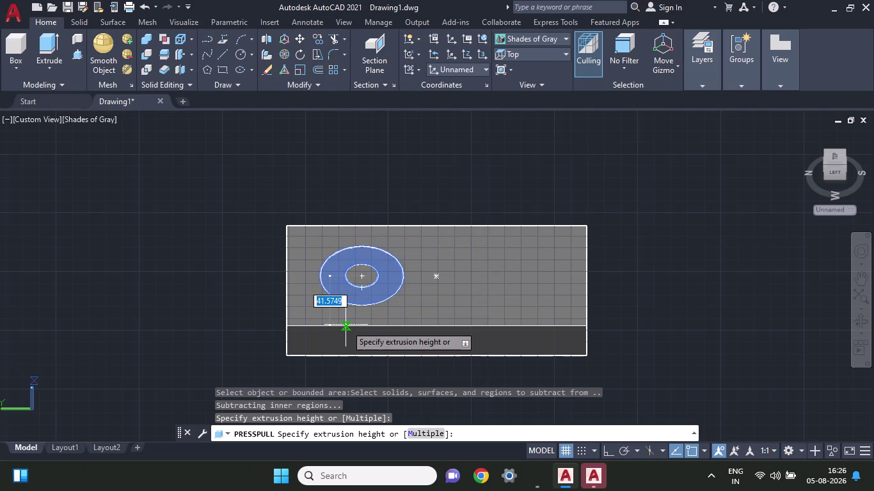
key(ctrl+z)
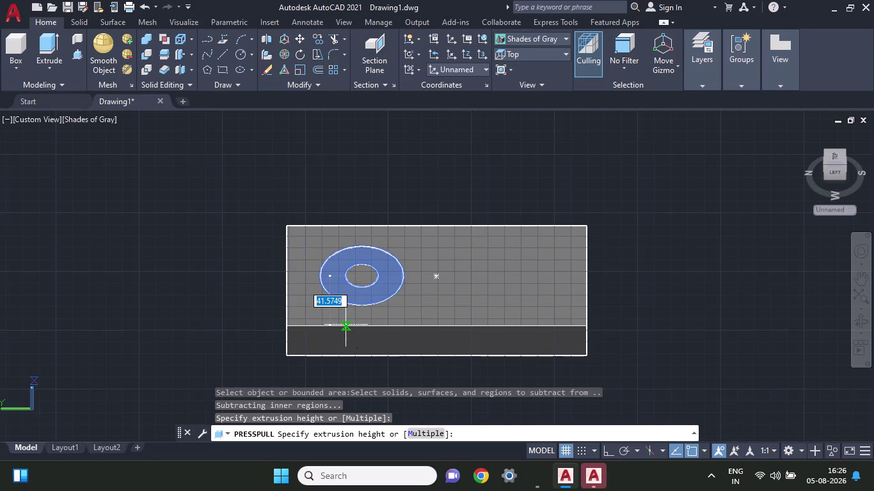
key(Escape)
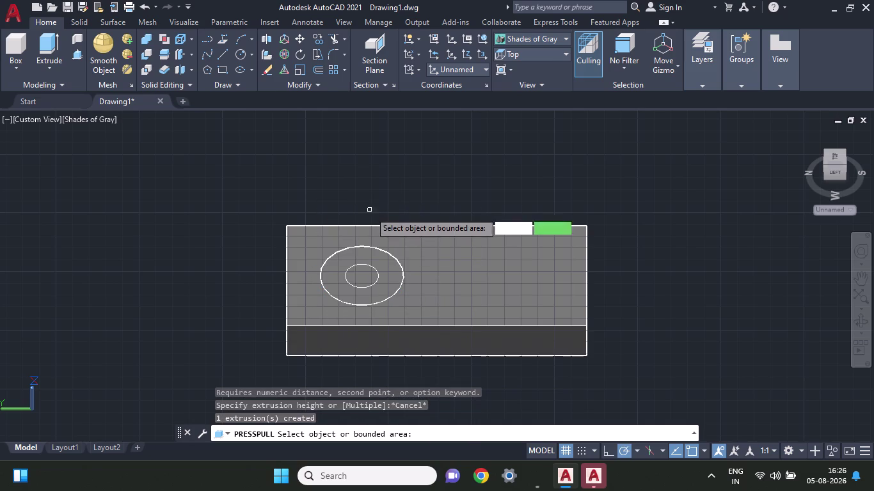
key(ctrl+z)
key(z)
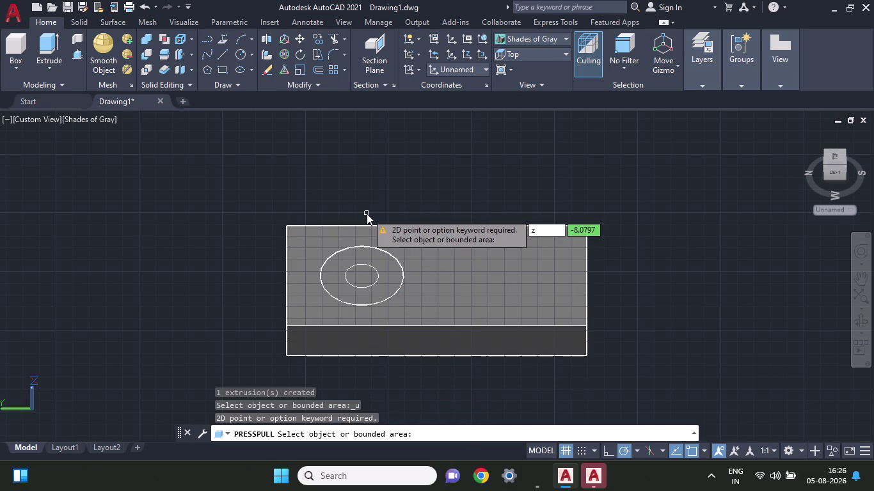
key(ctrl+z)
key(Escape)
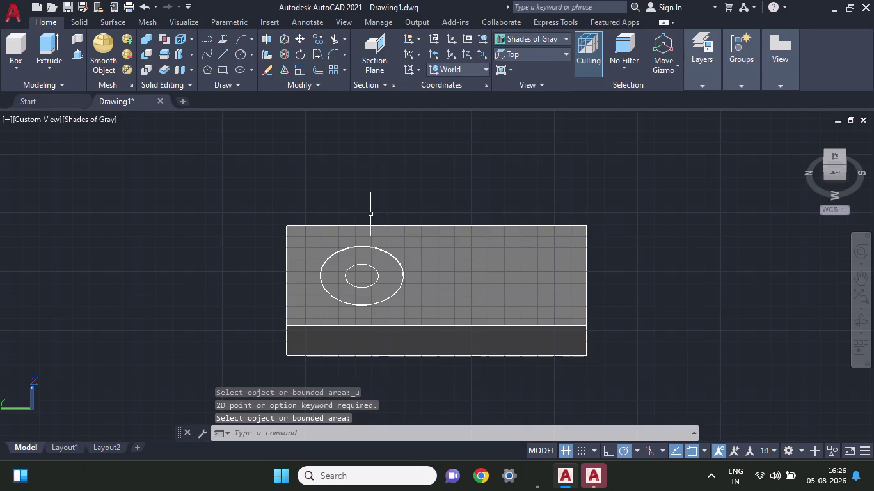
key(ctrl+z)
Undo the extrusions and inner circle, apply Shades of Gray, and view southwest isometric.
key(ctrl+z)
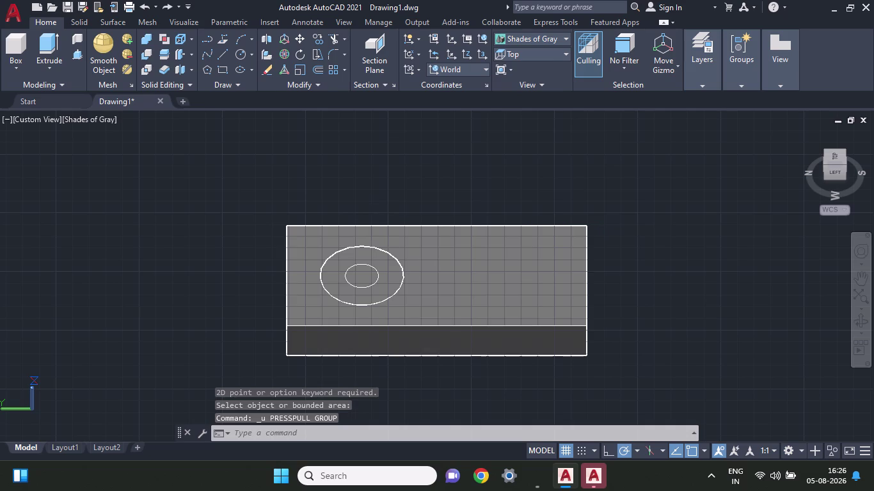
key(ctrl+z)
key(ctrl+z)
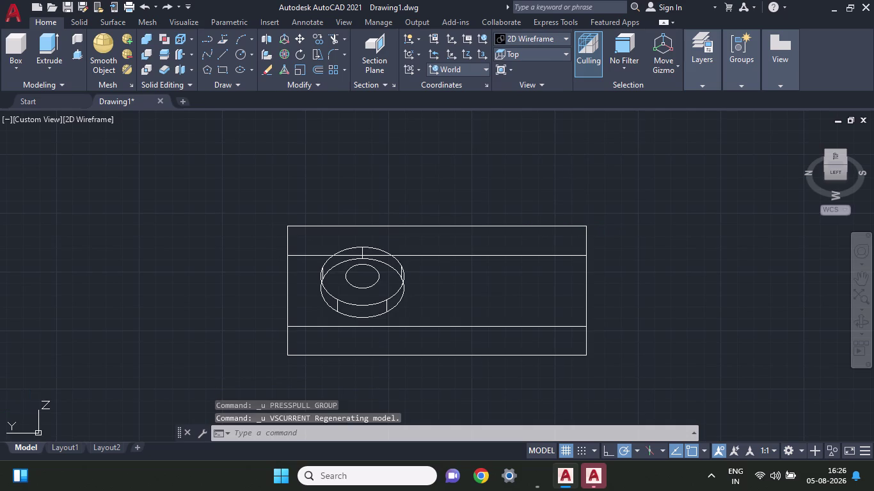
key(ctrl+z)
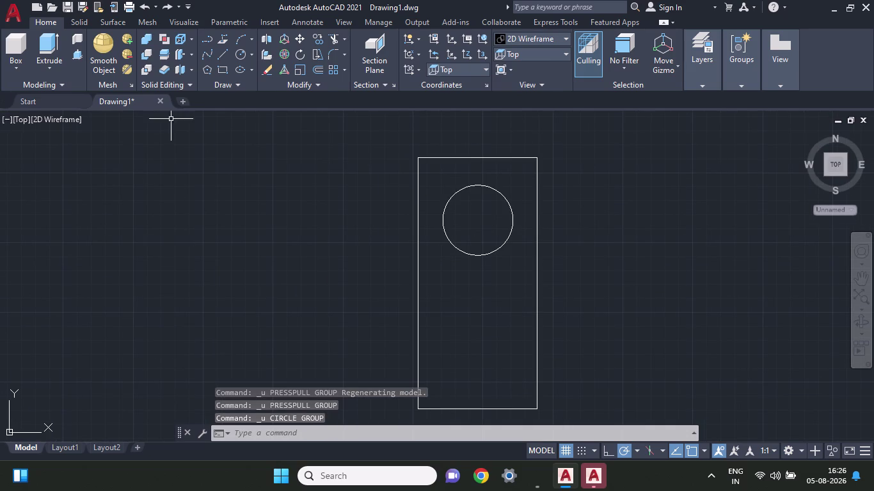
click(35, 117)
click(86, 238)
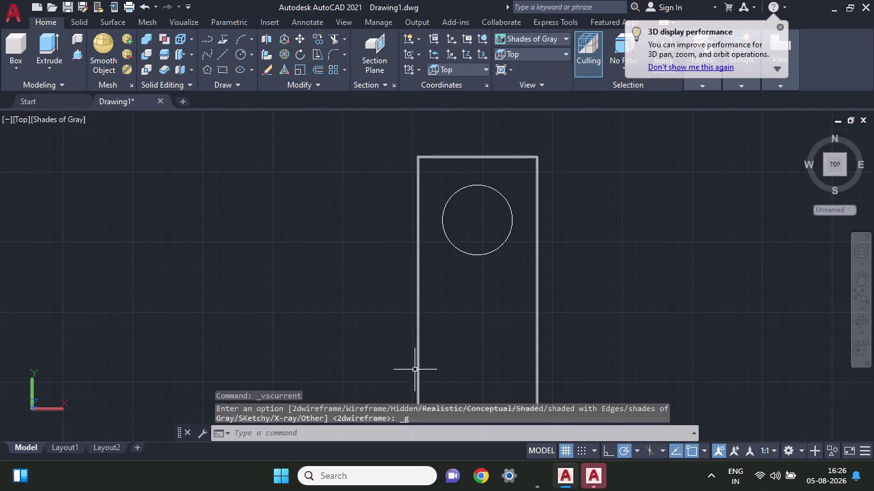
click(825, 172)
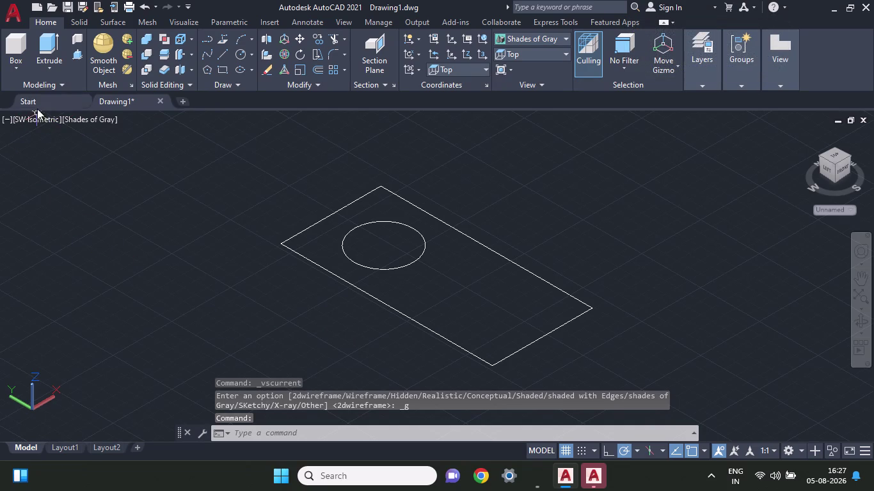
Press-pull the circle up 10 units into a cylinder, then pick the rectangle's area.
click(75, 52)
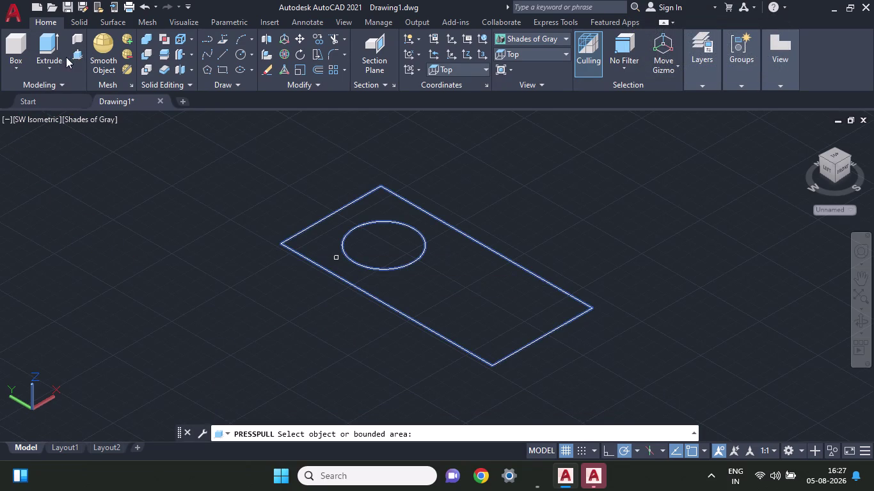
click(78, 55)
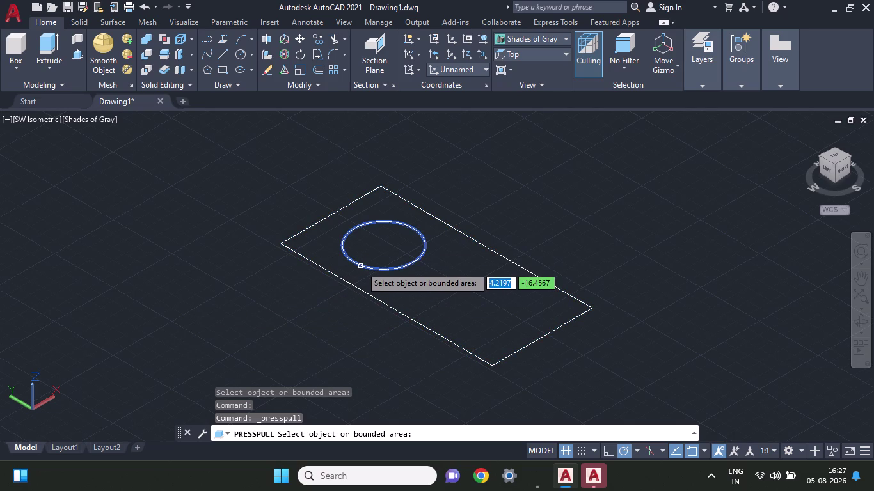
click(361, 267)
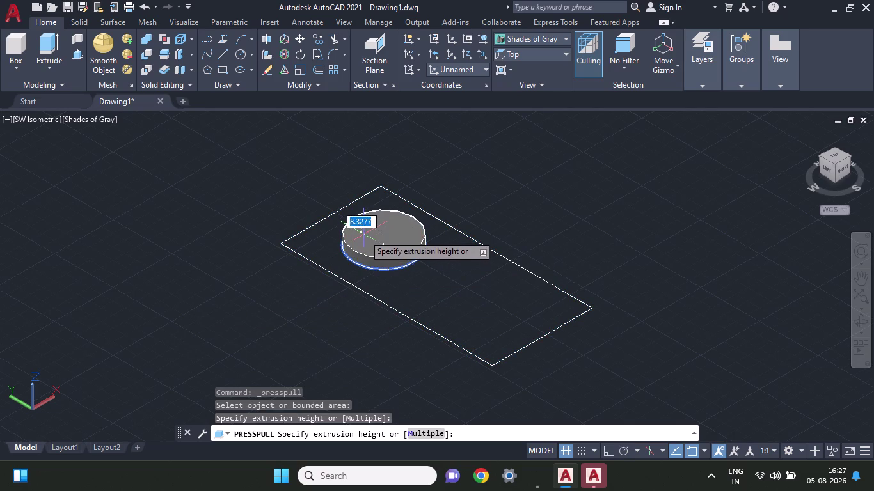
text(1)
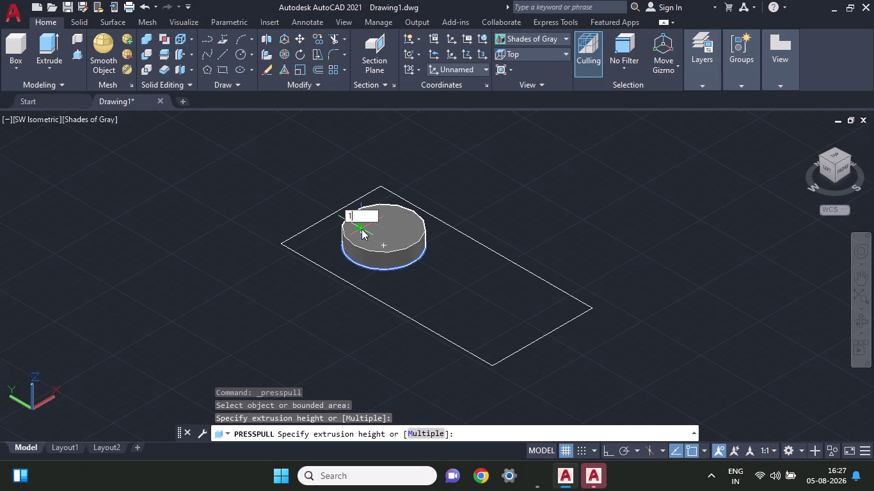
text(0)
key(Return)
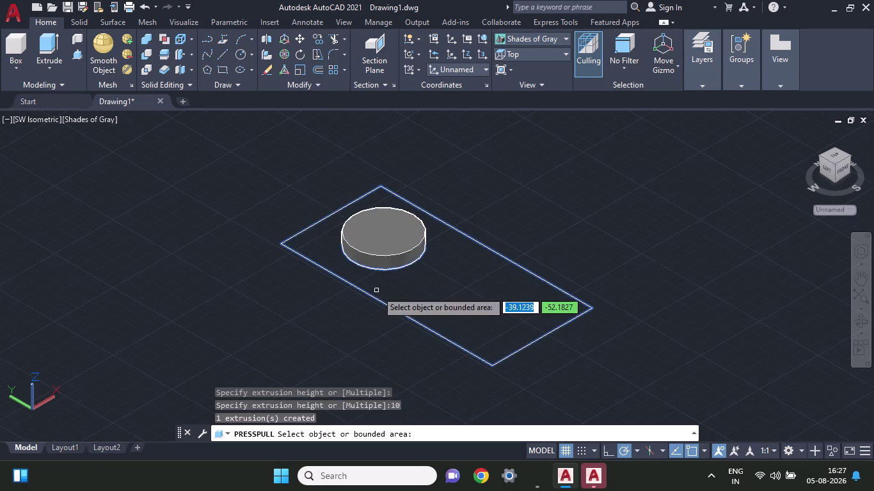
click(377, 292)
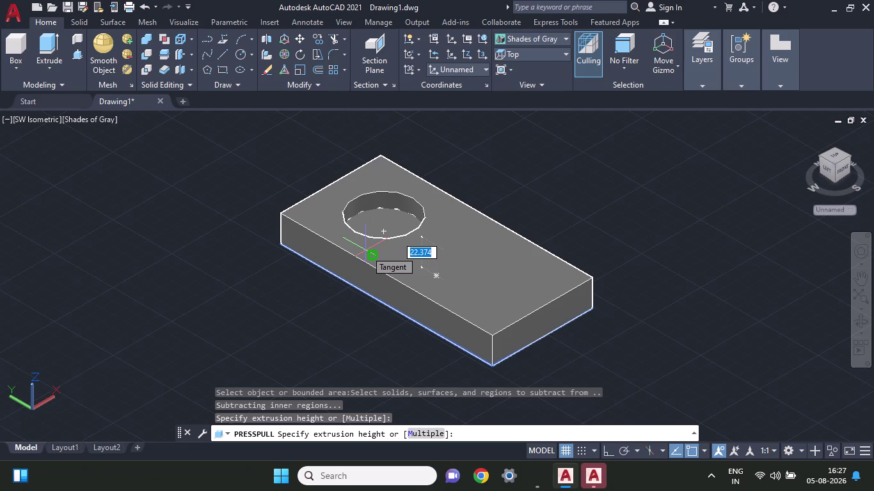
Press-pull the rectangle 25 units into a solid plate and end PRESSPULL.
text(25)
key(Return)
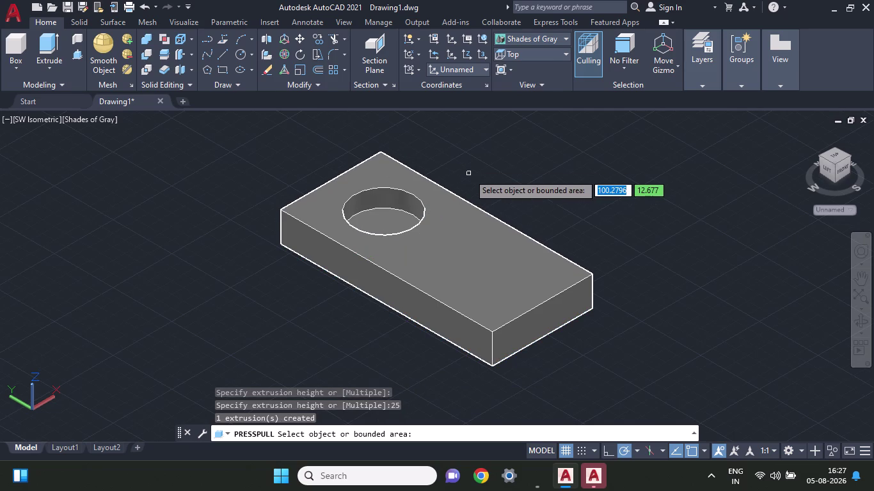
key(Escape)
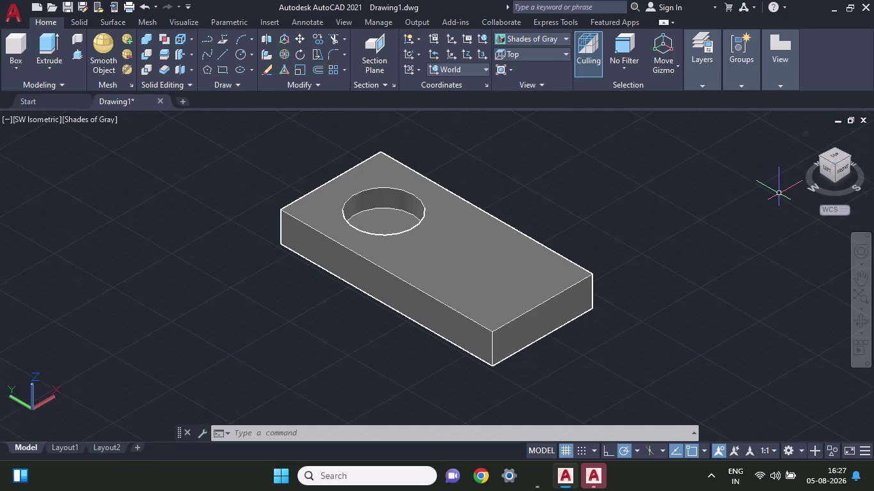
click(835, 154)
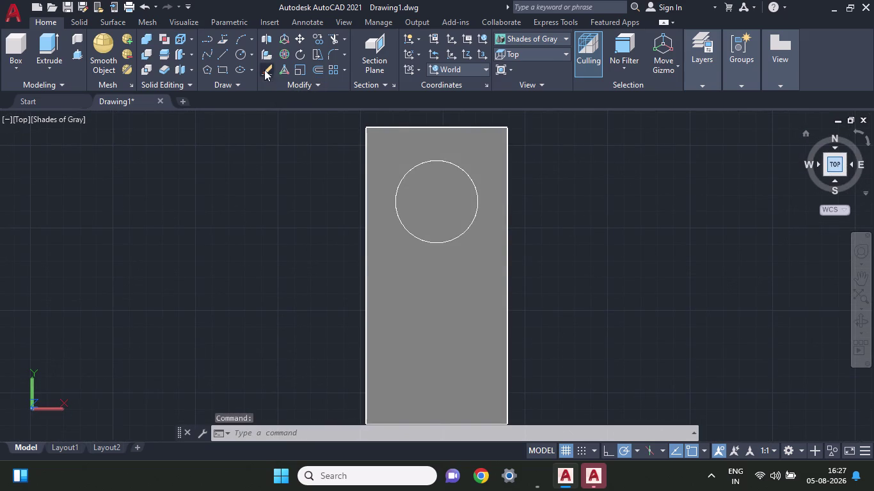
From the top view, draw a radius-10 circle centred on the hole's centre.
click(238, 55)
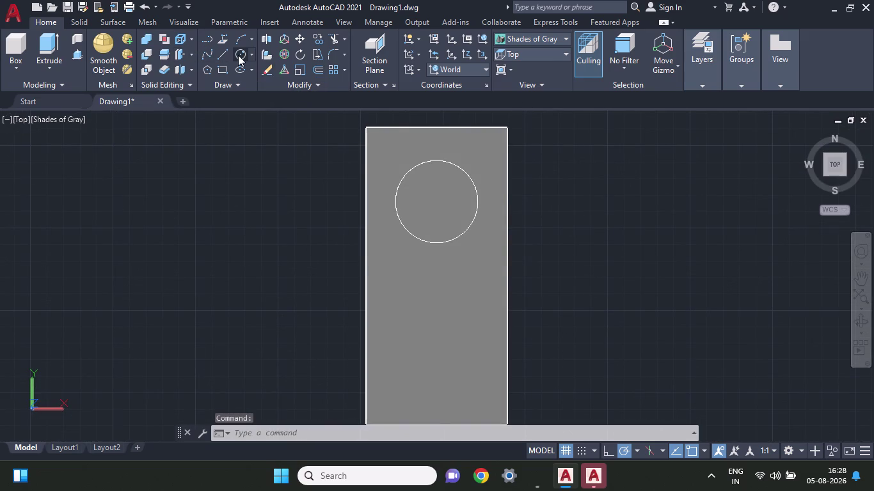
click(436, 204)
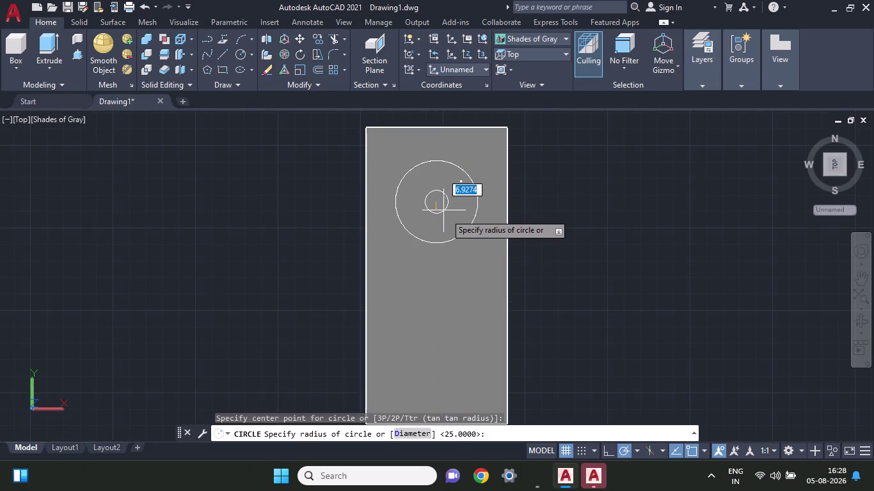
text(1)
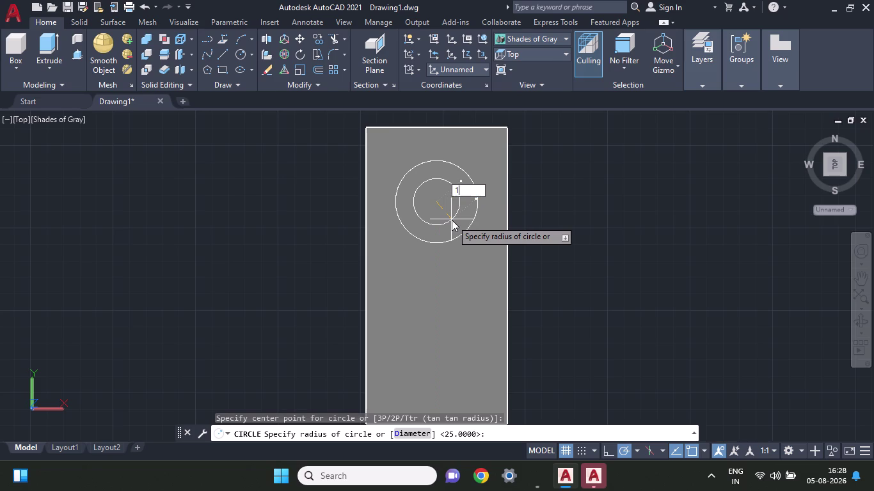
text(0)
key(Return)
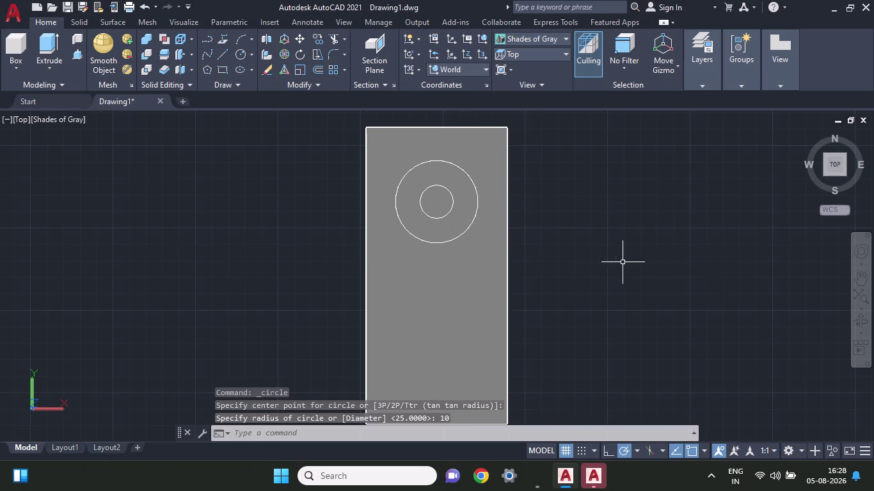
click(825, 173)
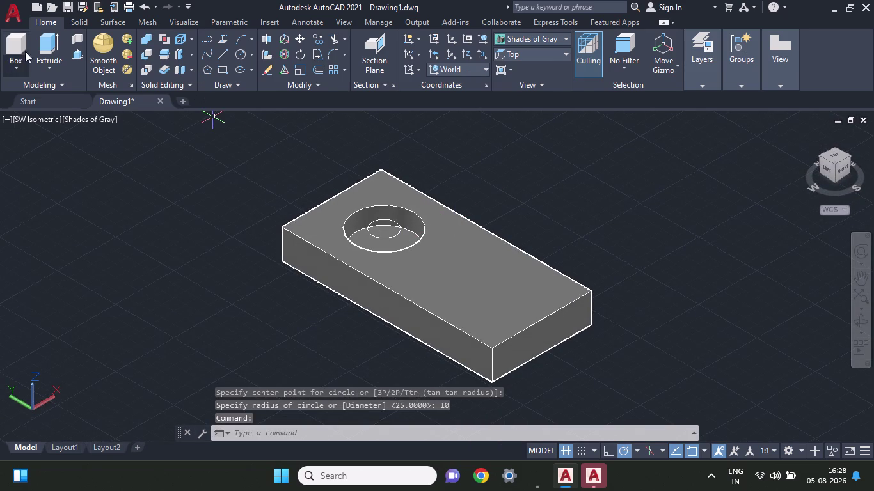
Press-pull the inner circle downward below the plate, then delete the resulting cylinder.
click(72, 52)
click(75, 51)
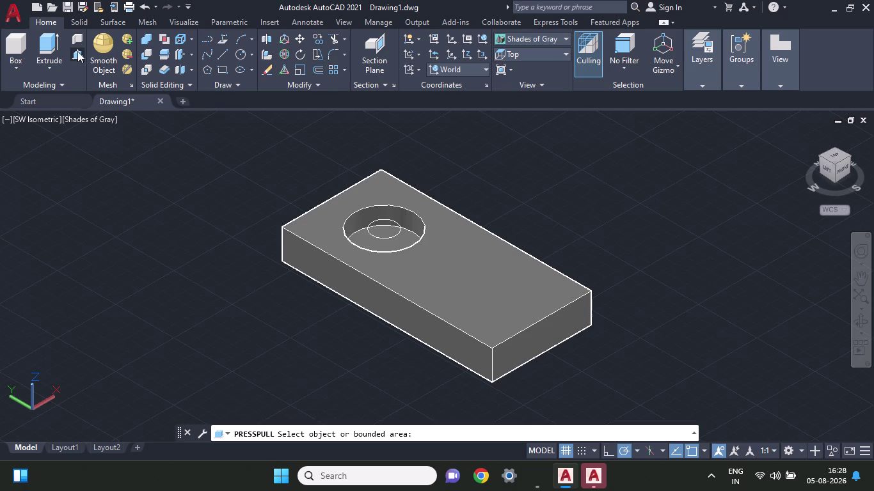
click(392, 237)
click(378, 361)
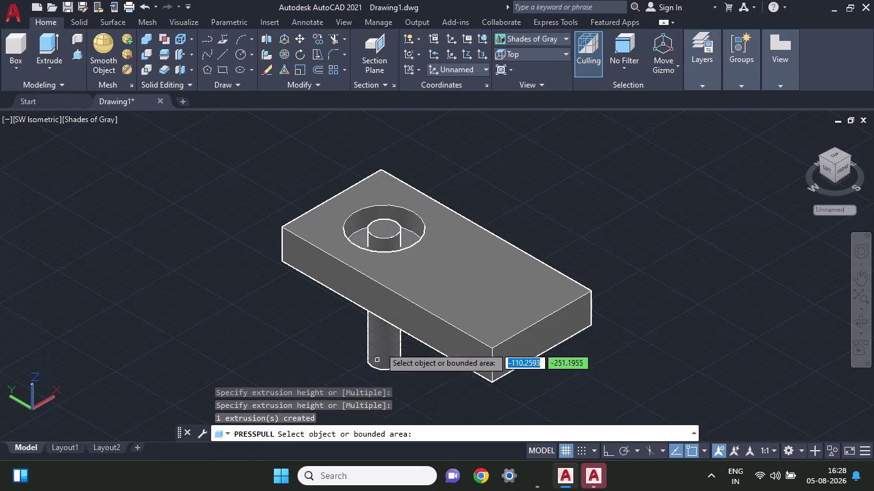
key(Escape)
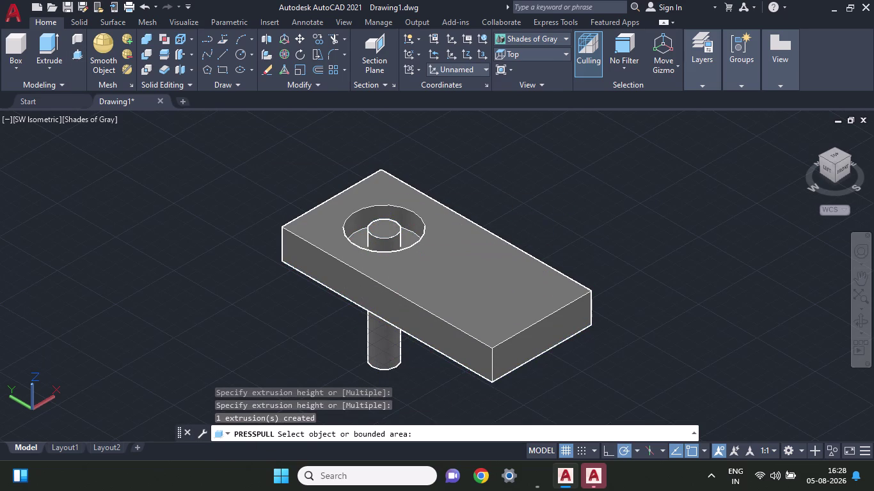
click(379, 234)
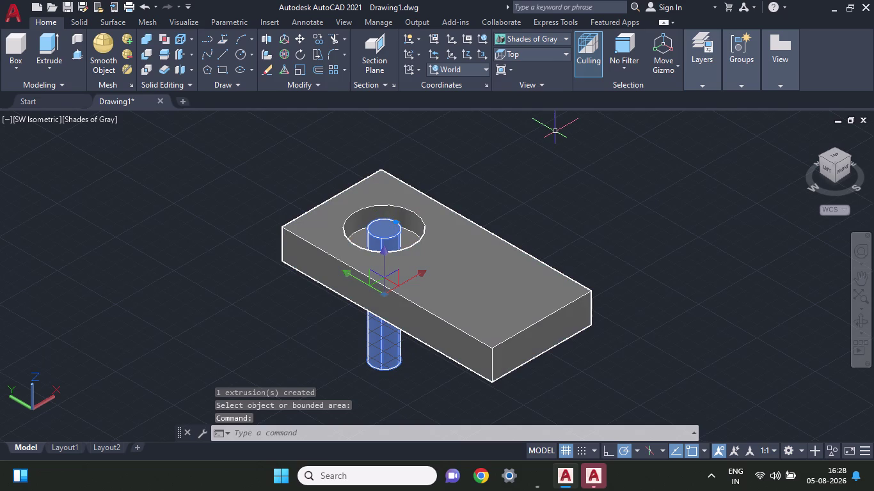
key(Delete)
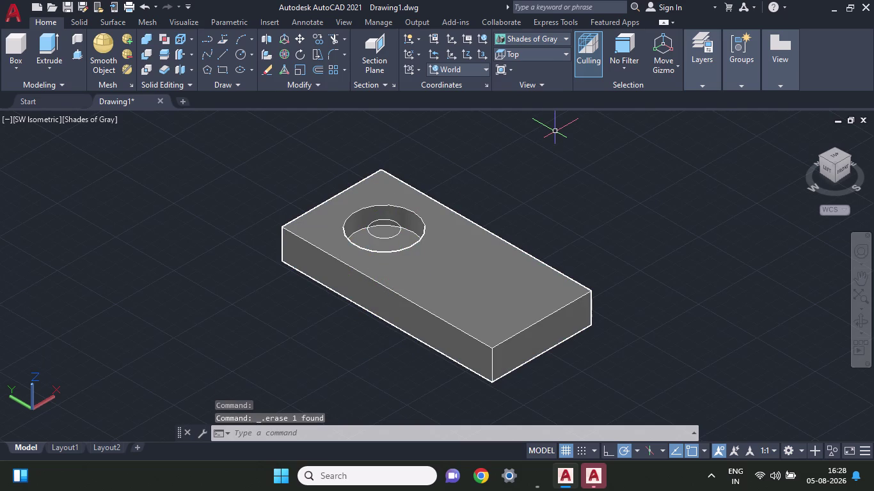
Undo seven times, removing the cylinder, extrusions, inner circle and plate.
key(ctrl+z)
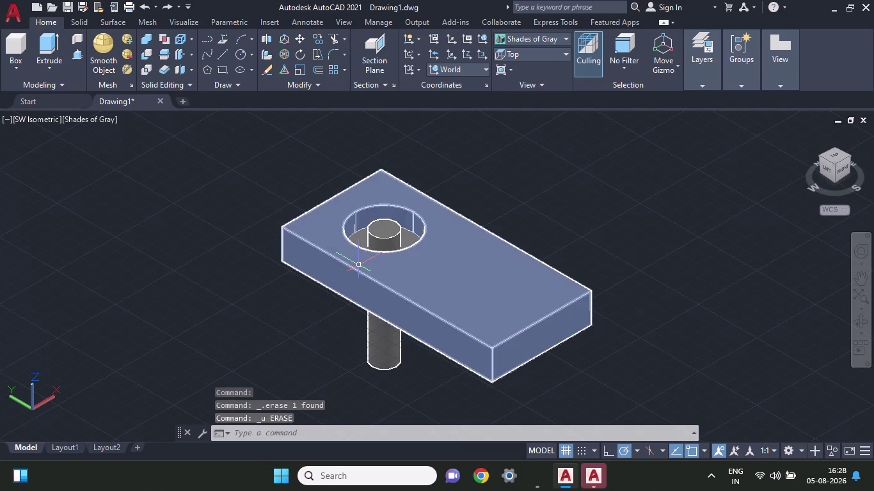
key(ctrl+z)
key(ctrl+z)
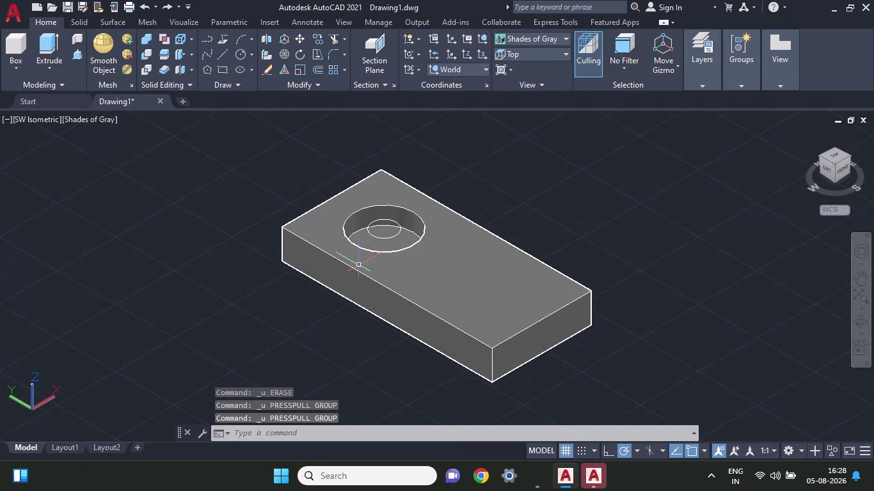
key(ctrl+z)
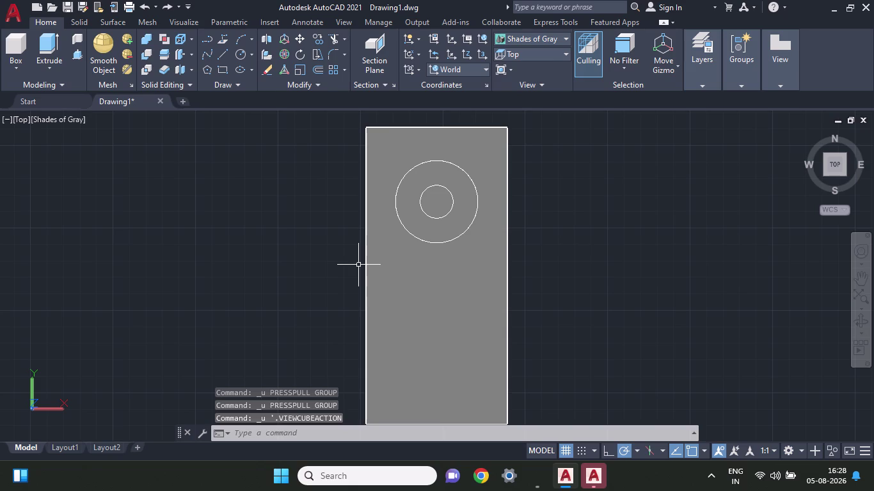
key(ctrl+z)
key(ctrl+z)
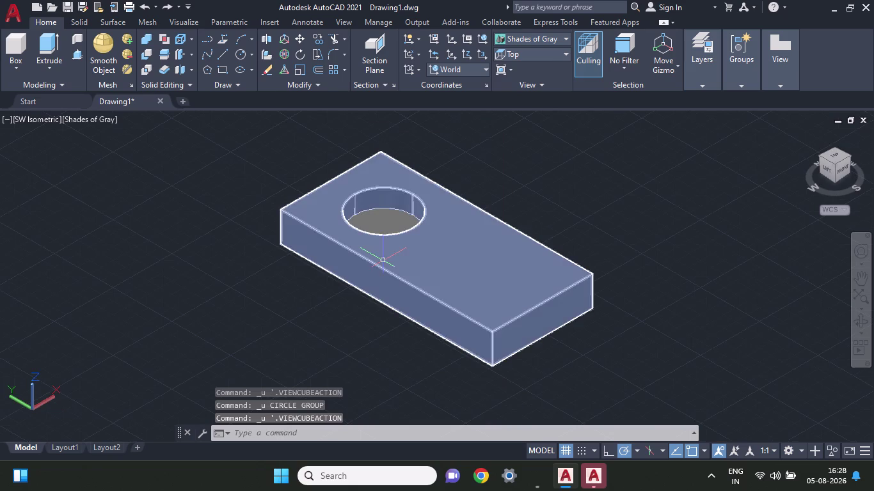
key(ctrl+z)
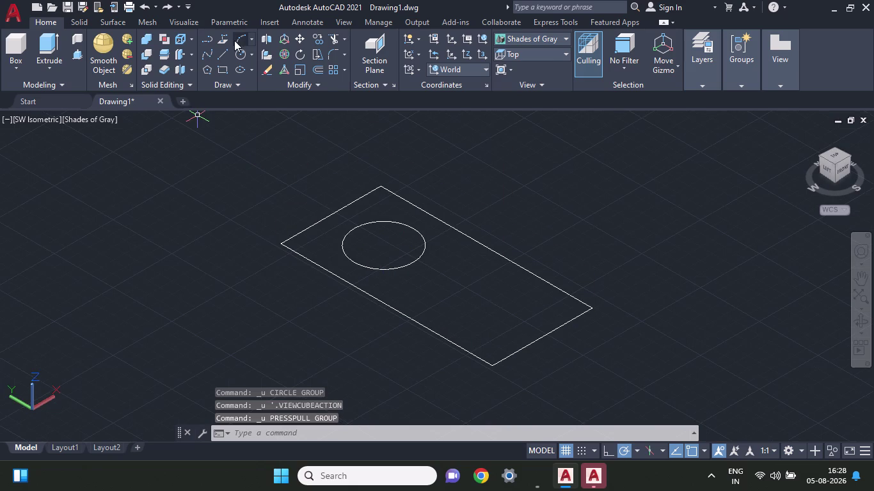
Draw a radius-10 circle centred on the sketch's existing circle.
click(238, 52)
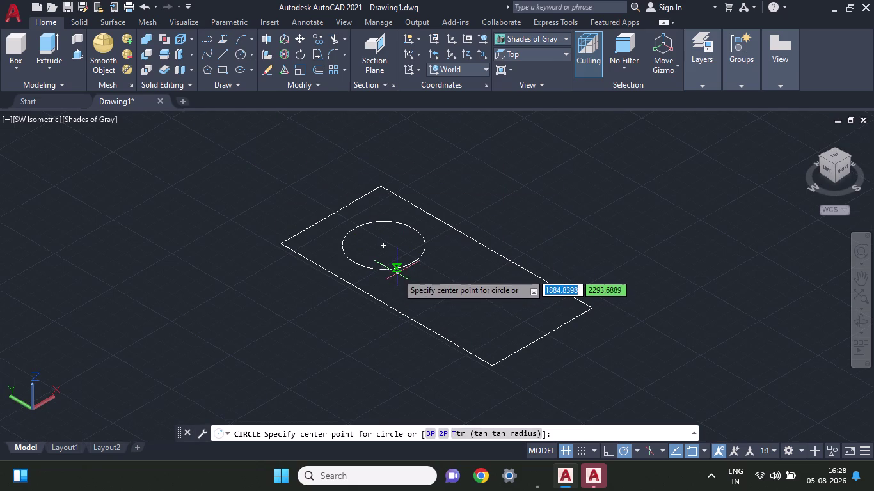
click(386, 247)
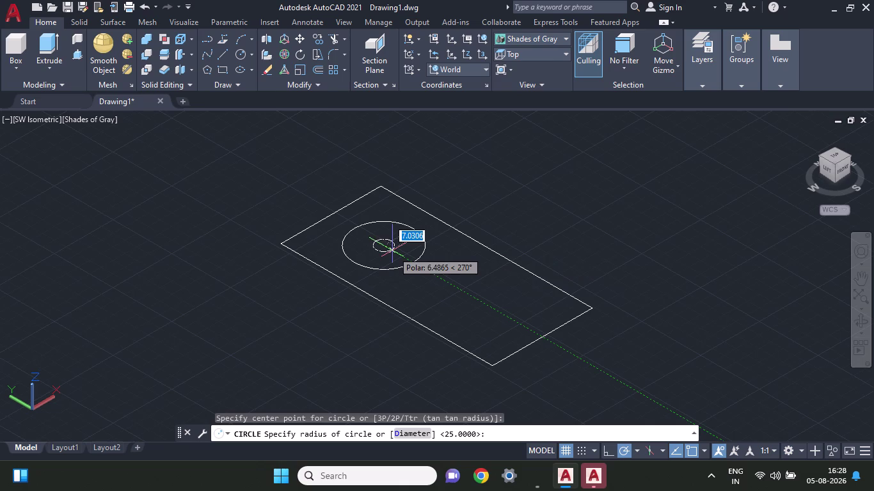
text(10)
key(Return)
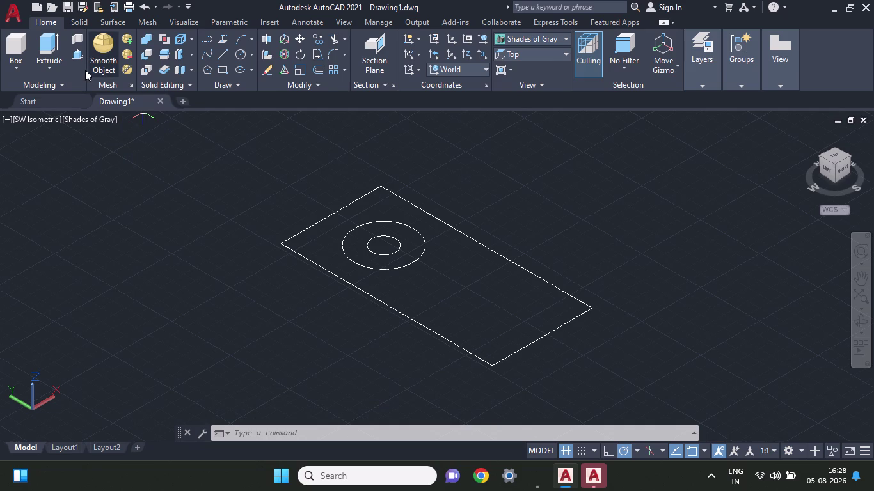
click(79, 53)
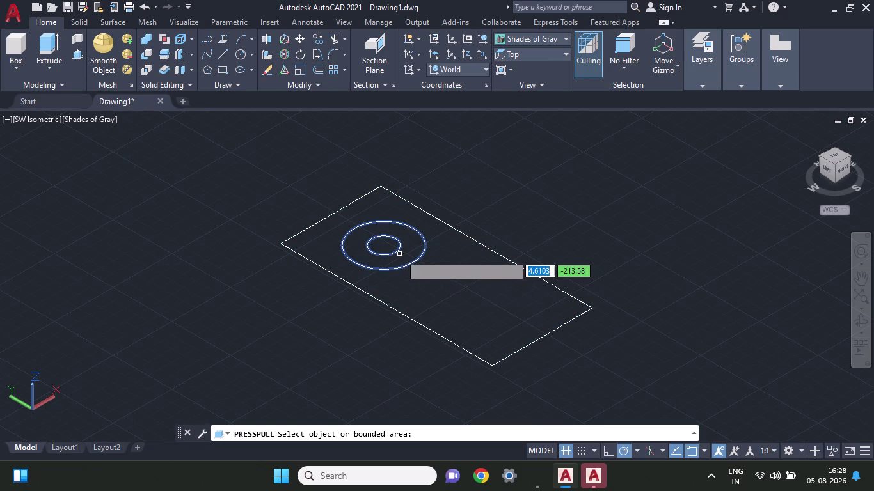
Press-pull the ring between the two circles up 10 units.
click(400, 254)
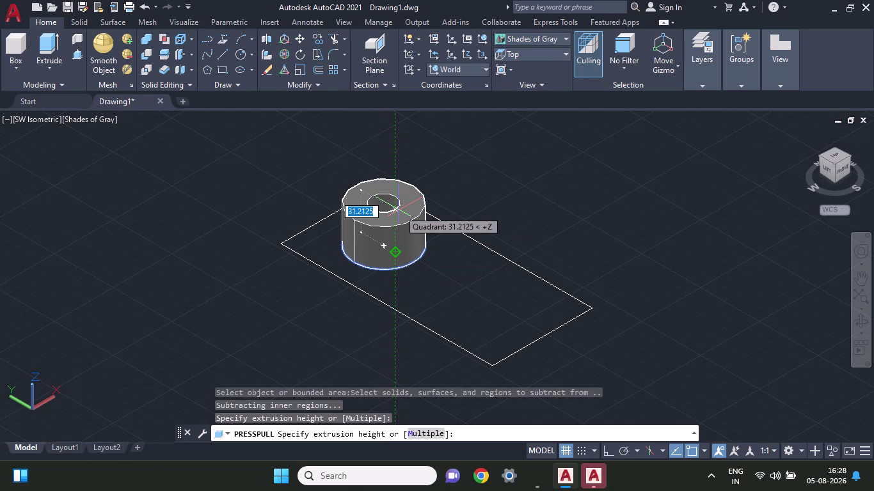
text(10)
key(Return)
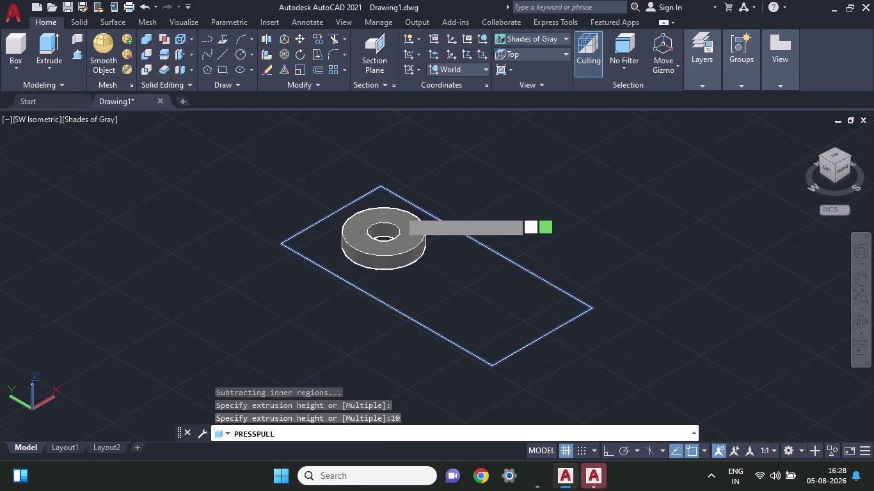
Press-pull the surrounding rectangle area 25 units into the plate.
click(441, 303)
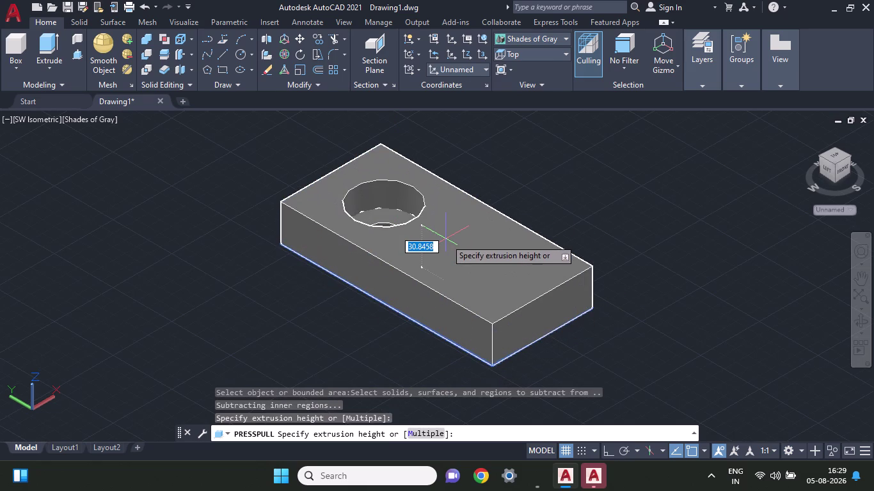
text(2)
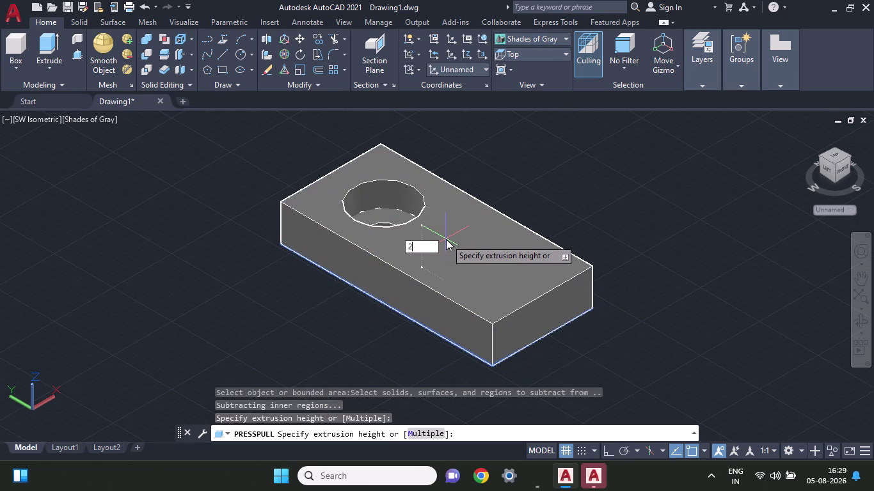
text(5)
key(Return)
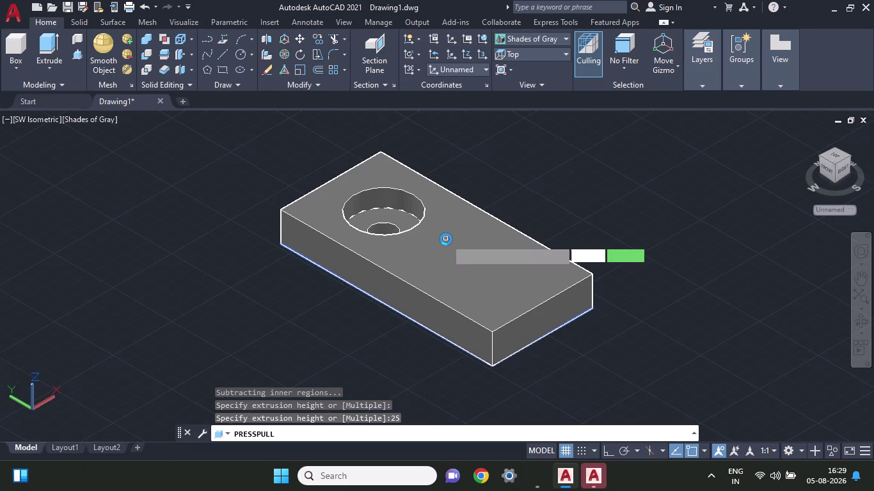